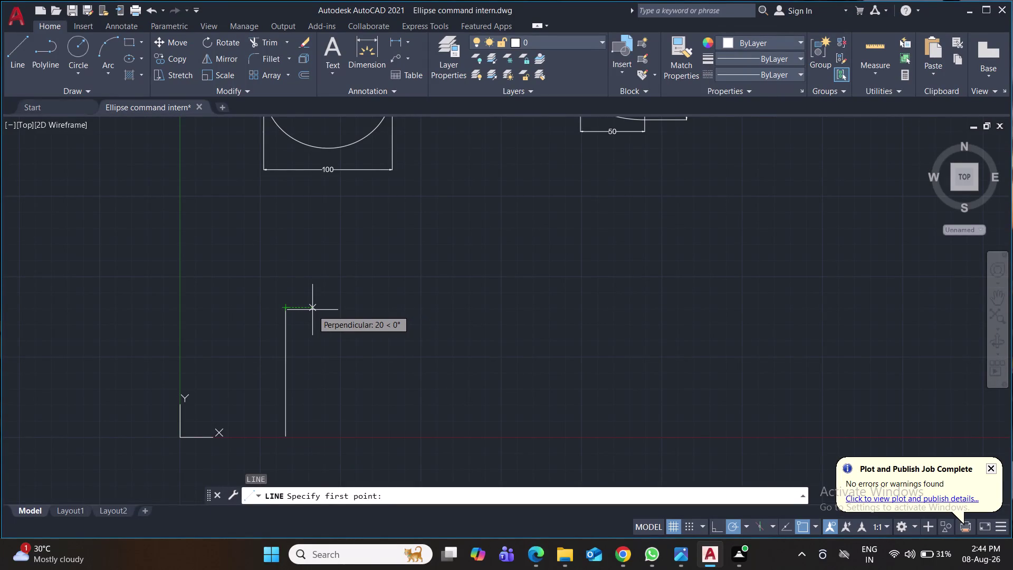
Draw a second 100-unit vertical line 50 units right of the first, then save.
text(50)
key(Return)
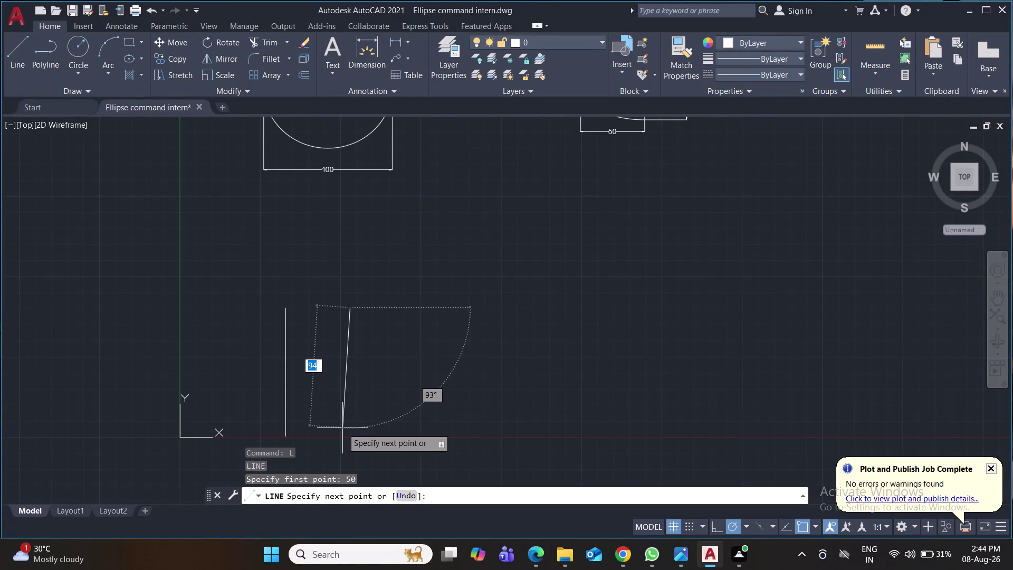
text(100)
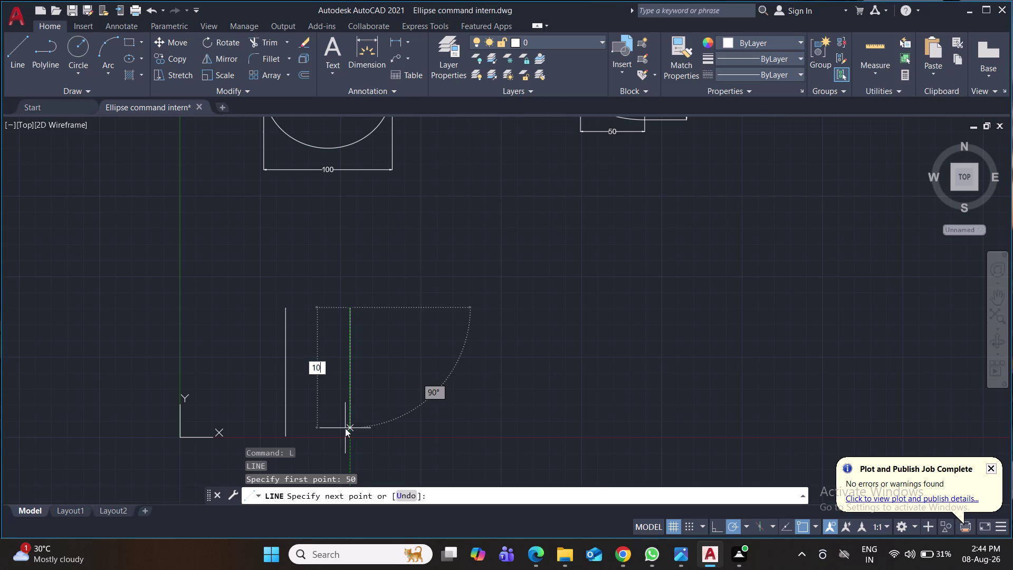
key(Return)
middle_drag(372, 424, 375, 309)
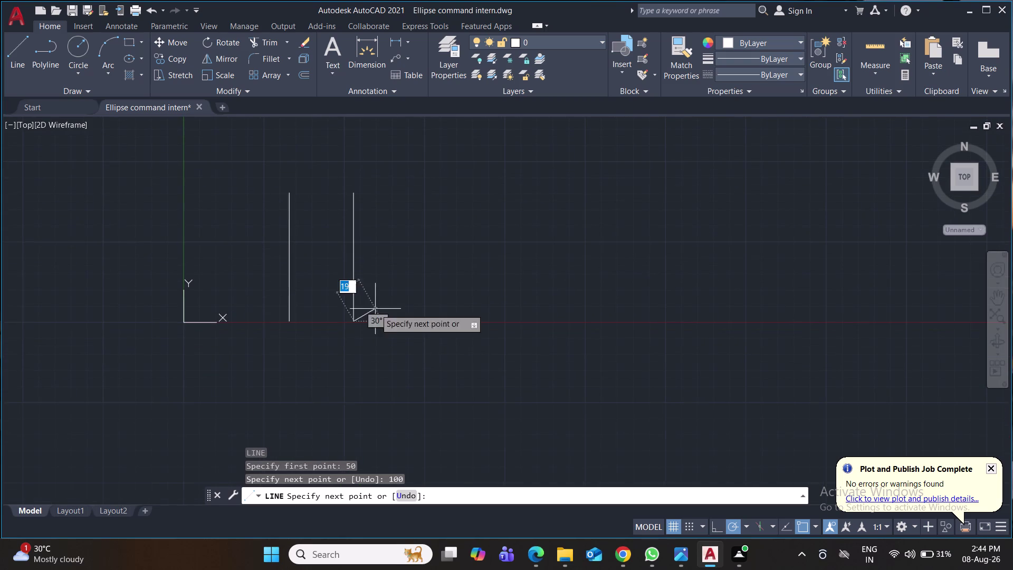
key(Return)
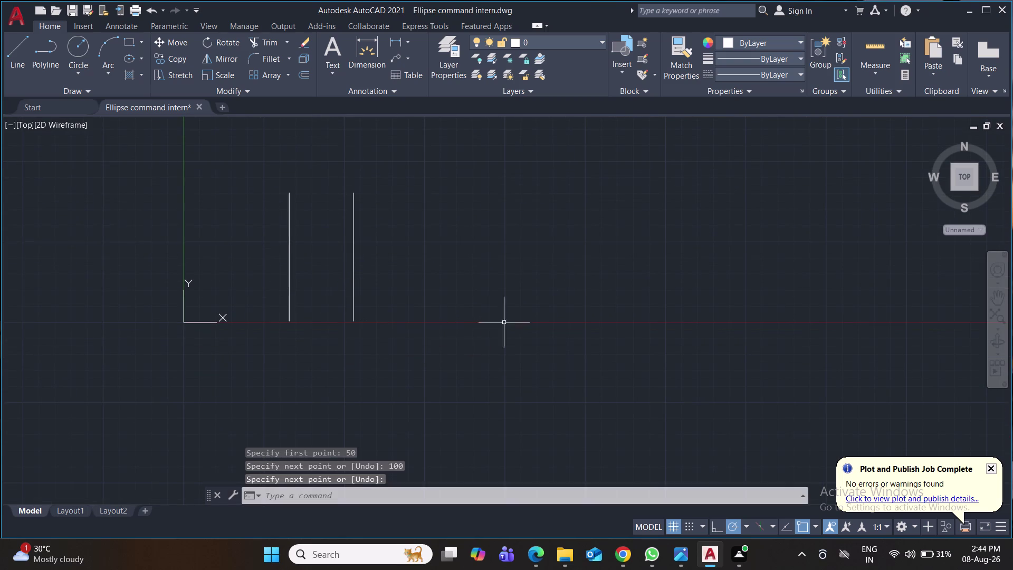
key(ctrl+s)
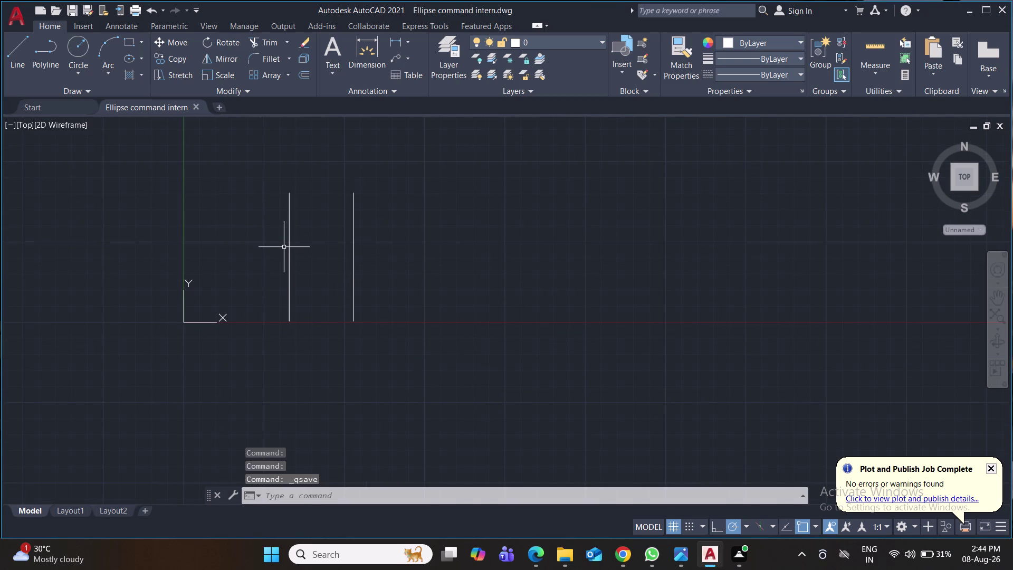
key(e)
key(l)
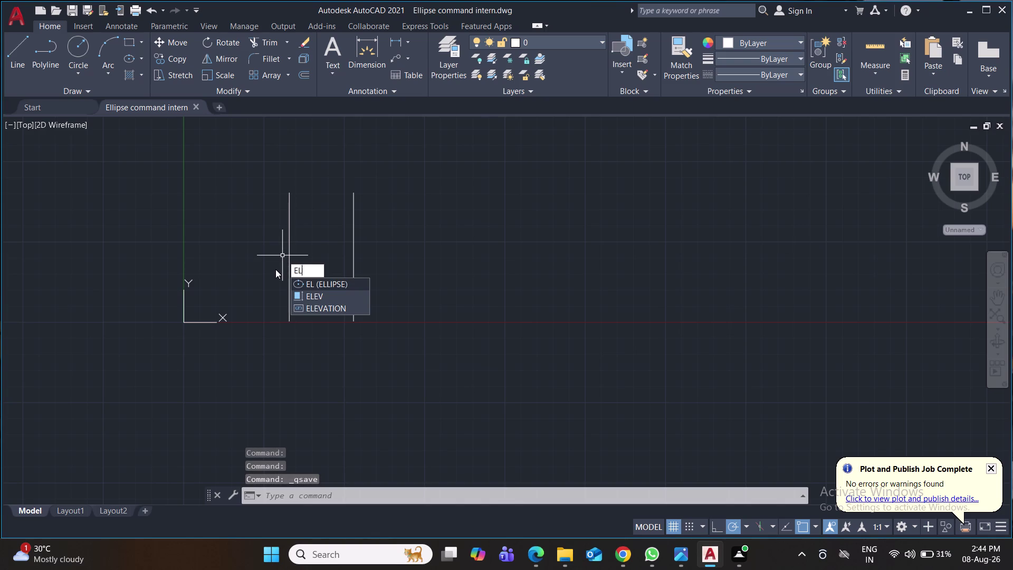
key(Return)
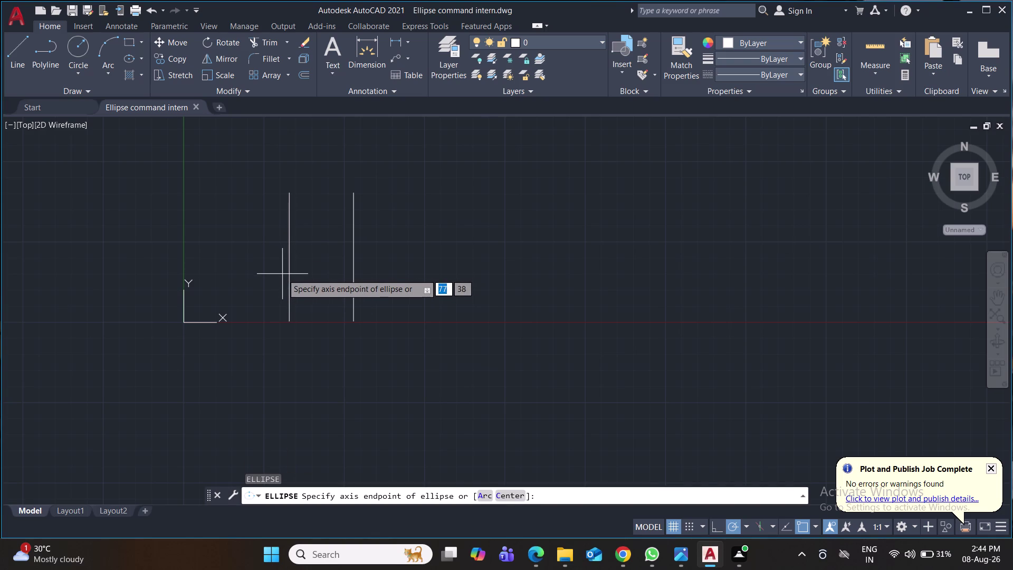
click(479, 496)
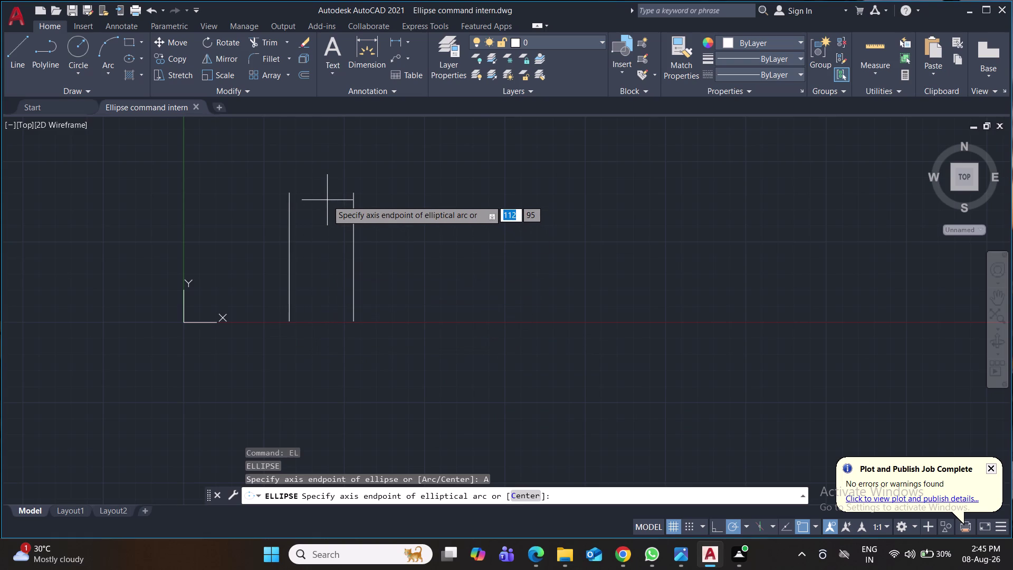
click(351, 321)
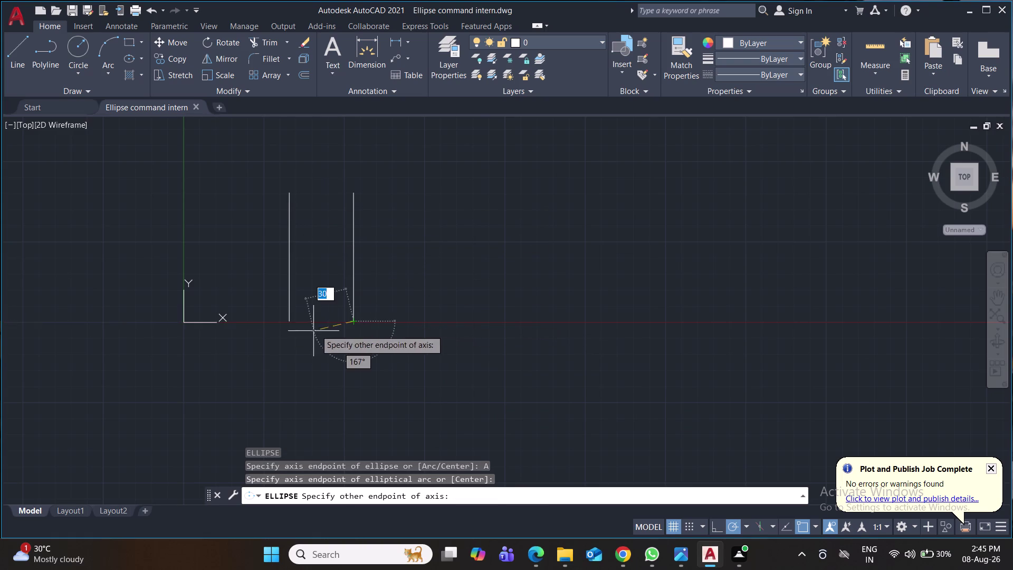
click(290, 320)
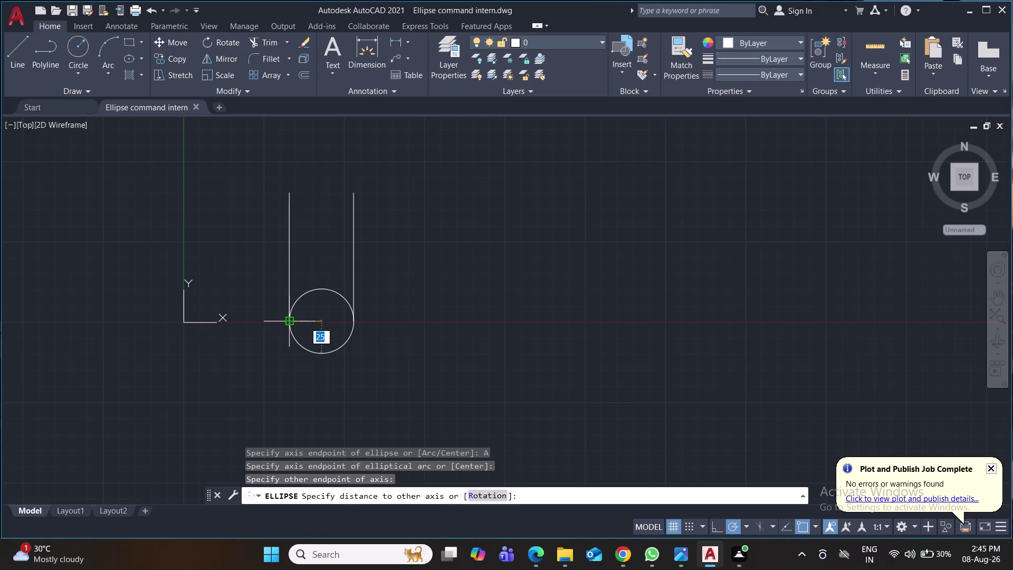
text(10)
key(Return)
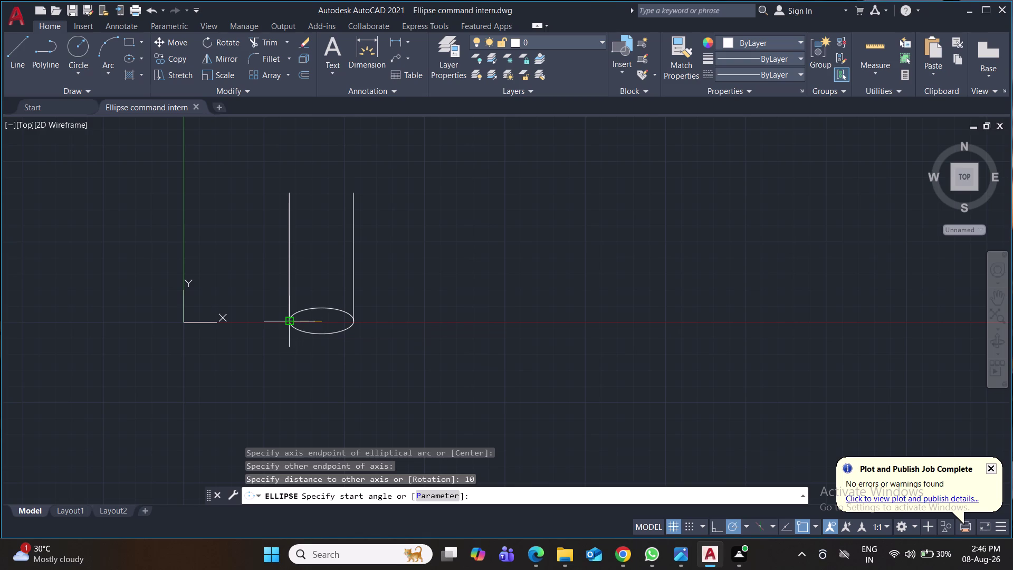
key(0)
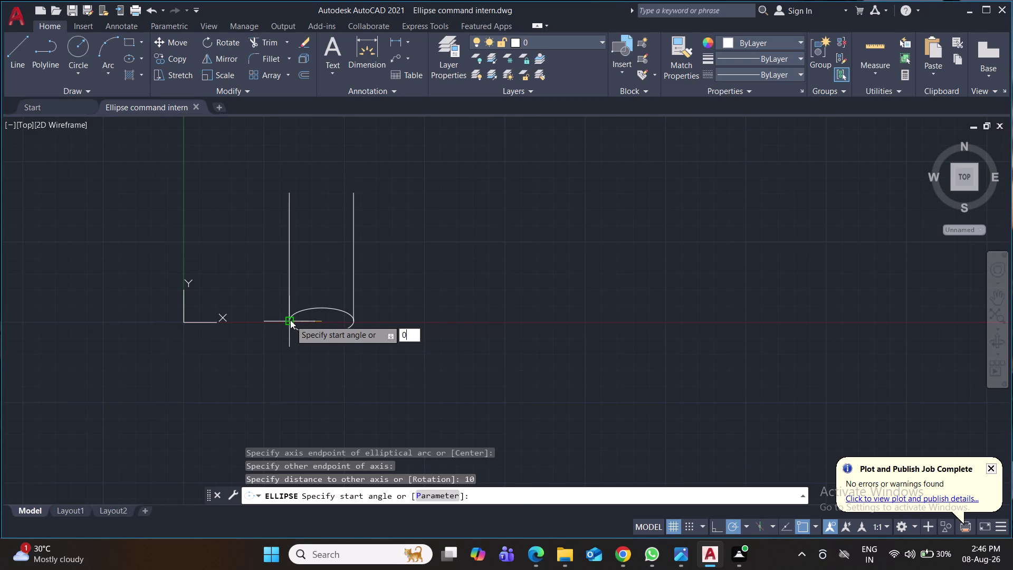
key(Return)
text(180)
key(Return)
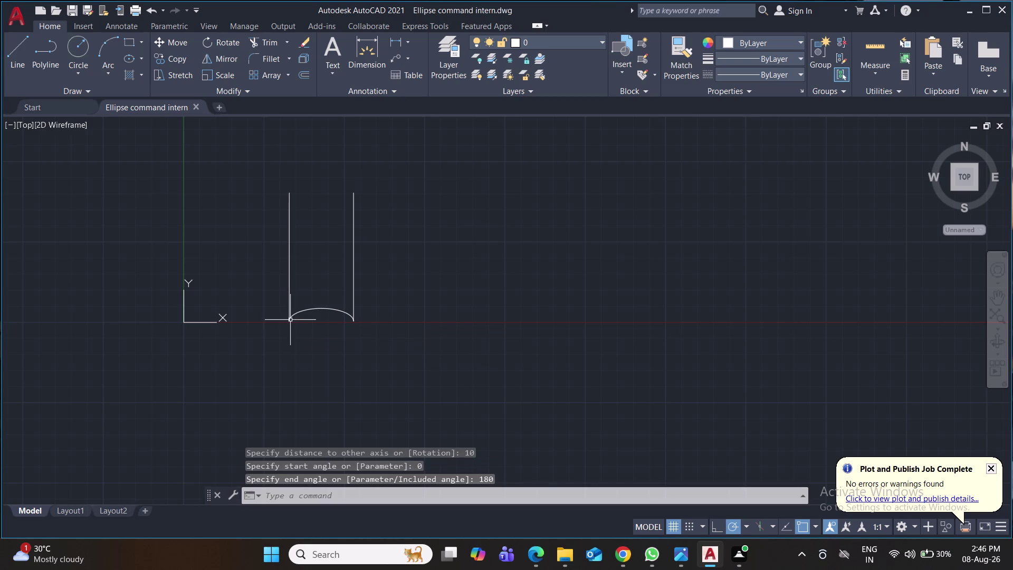
click(305, 310)
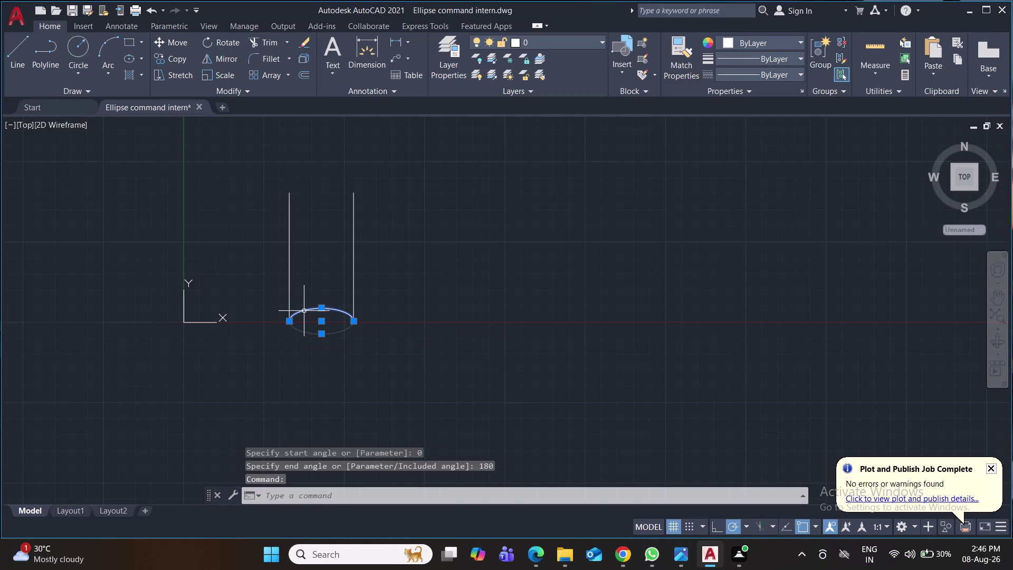
key(Delete)
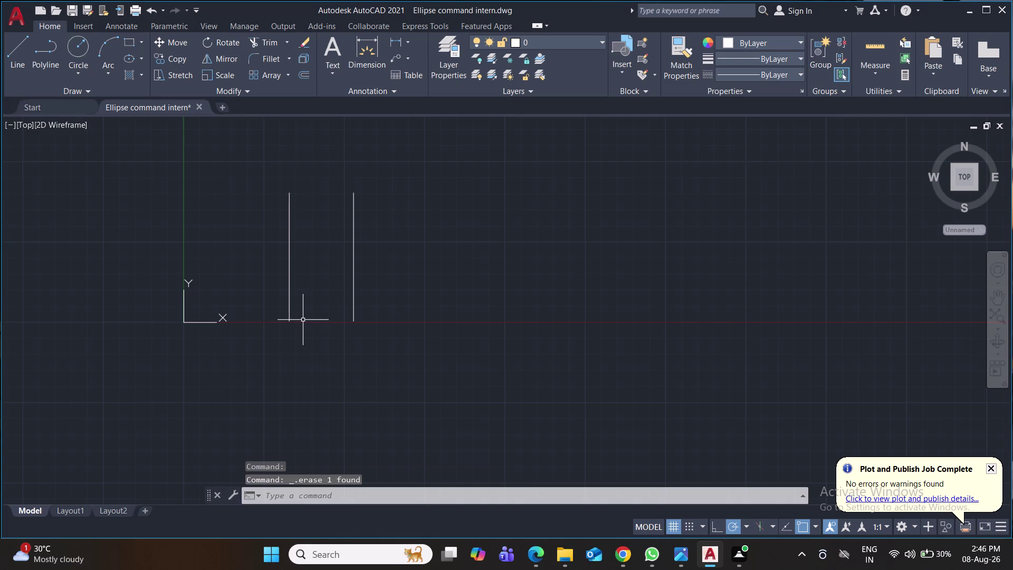
Draw an ellipse across the lines' top endpoints with half-height 10 and save.
text(el)
key(Return)
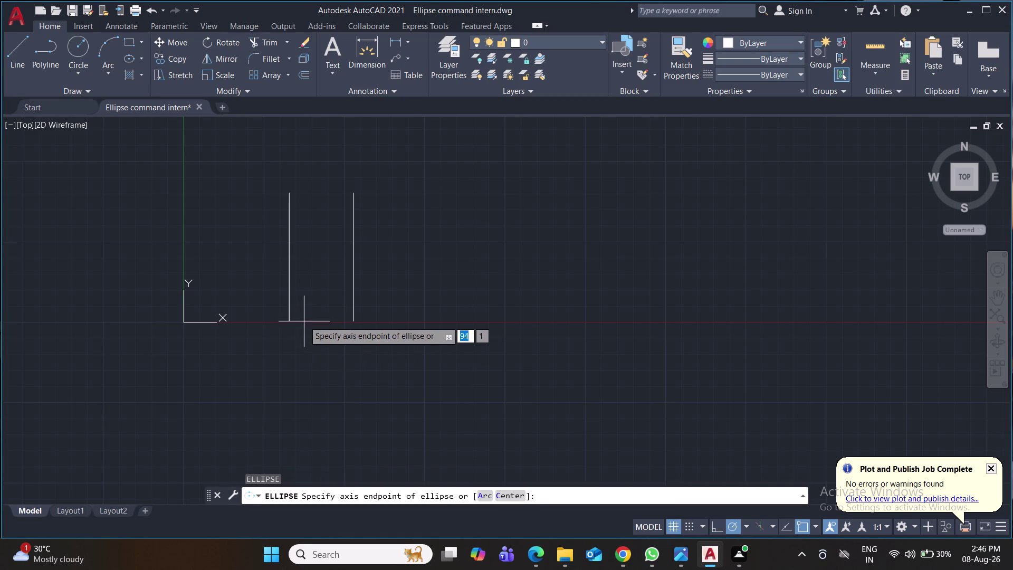
click(292, 194)
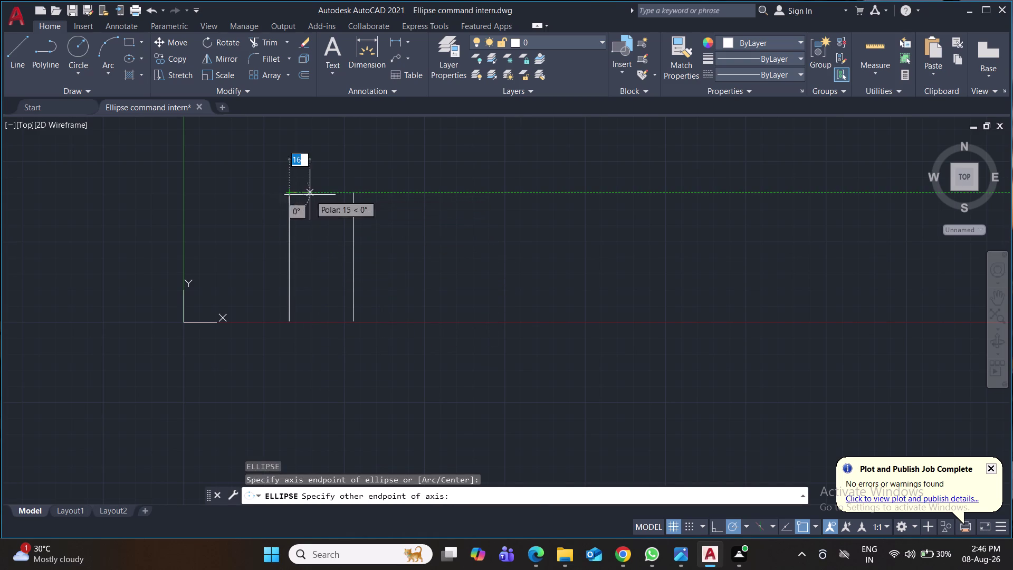
click(351, 195)
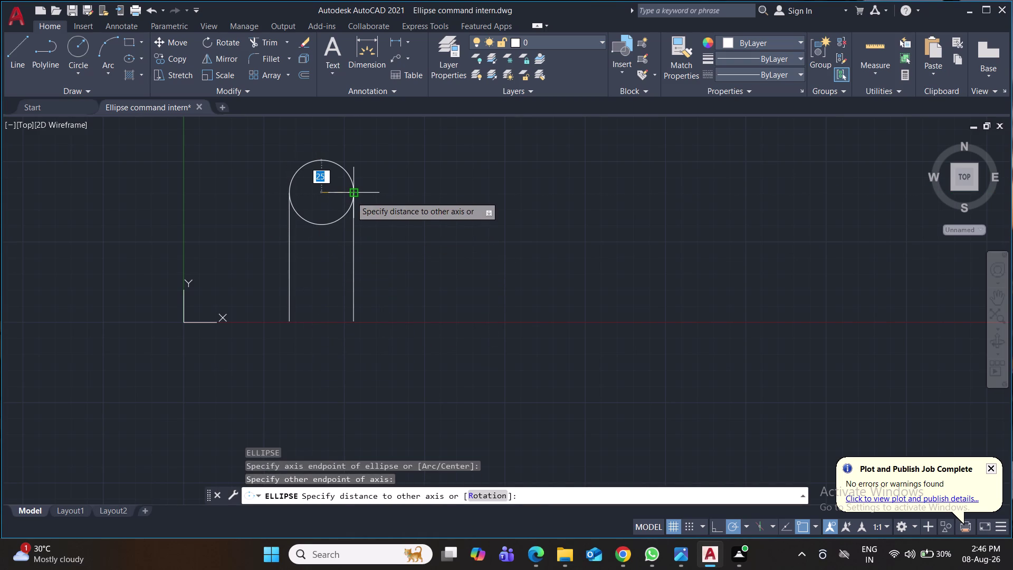
text(10)
key(Return)
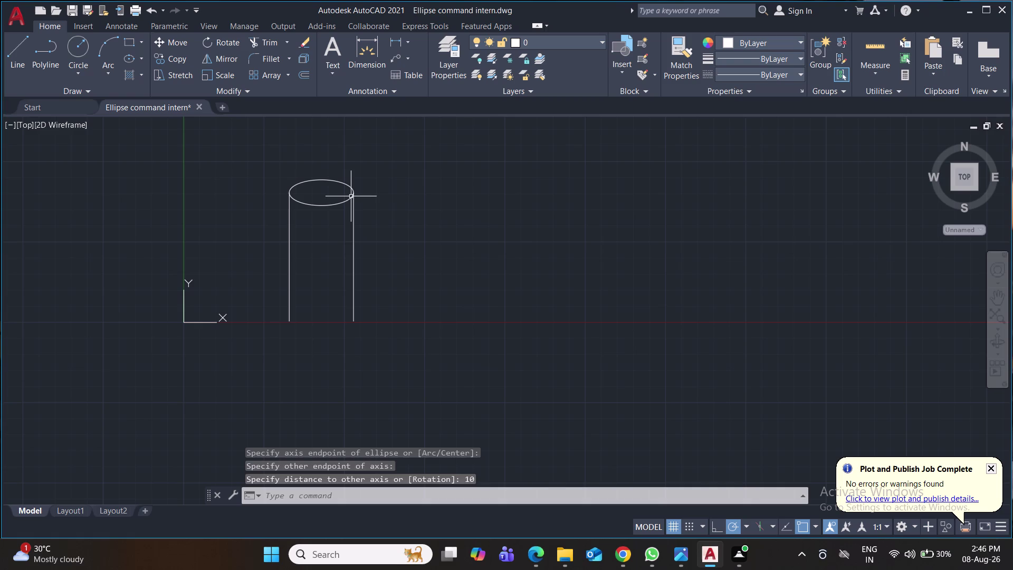
key(ctrl+s)
Draw a half-height 10 ellipse across the bottom endpoints, then delete it.
key(e)
key(l)
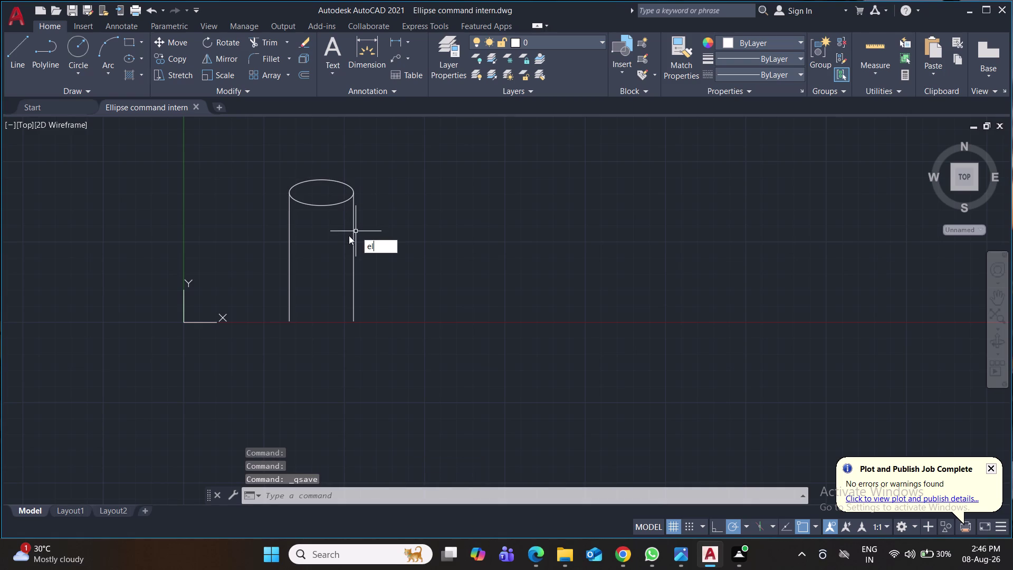
key(Return)
click(291, 323)
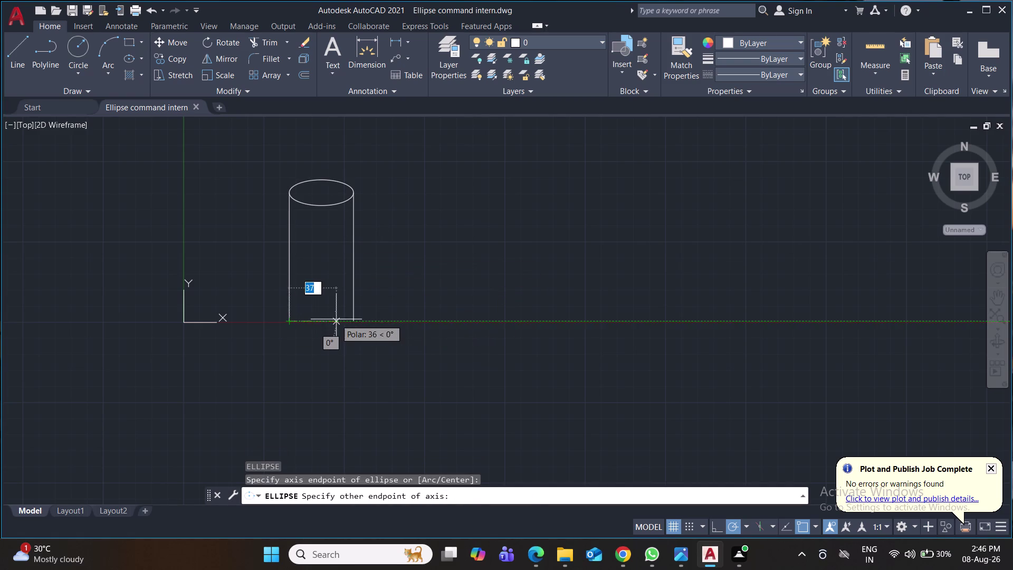
click(353, 321)
text(1)
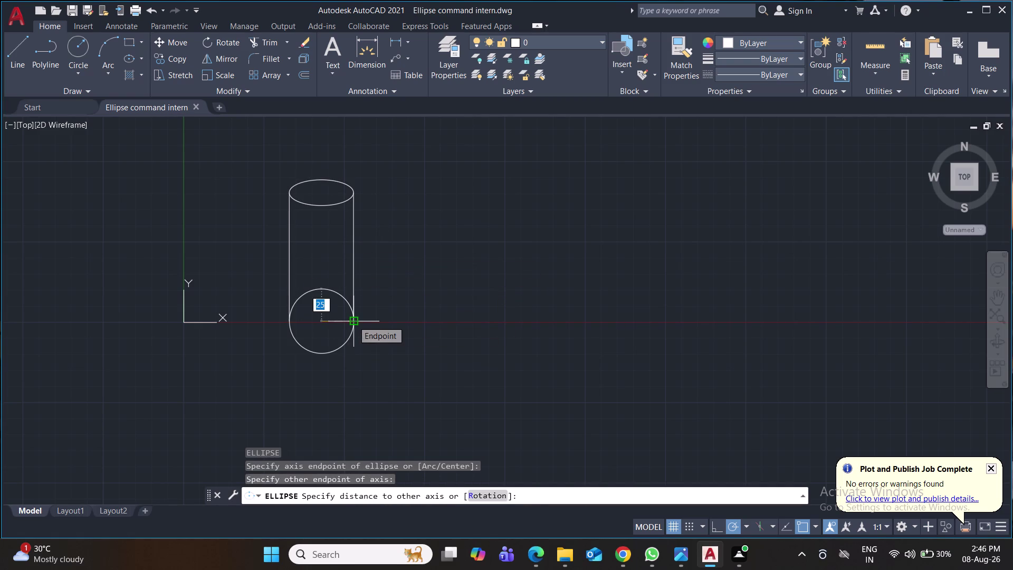
text(0)
key(Return)
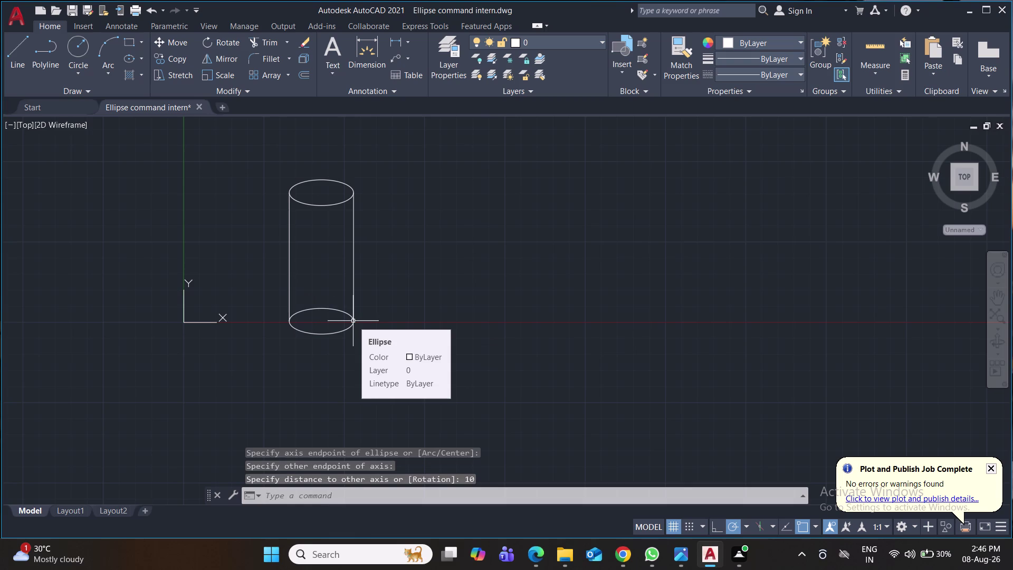
click(315, 310)
key(Delete)
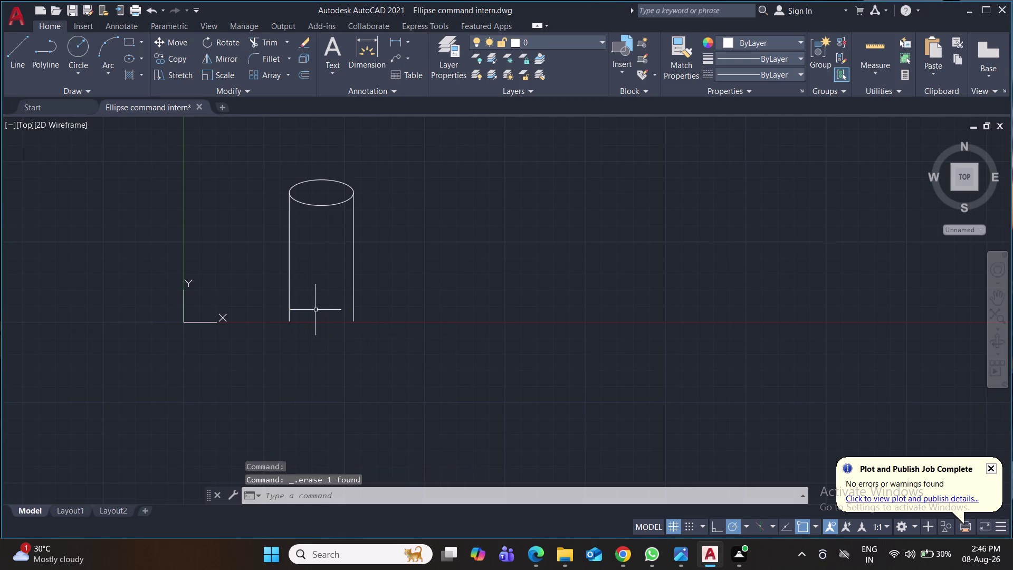
text(el)
key(Return)
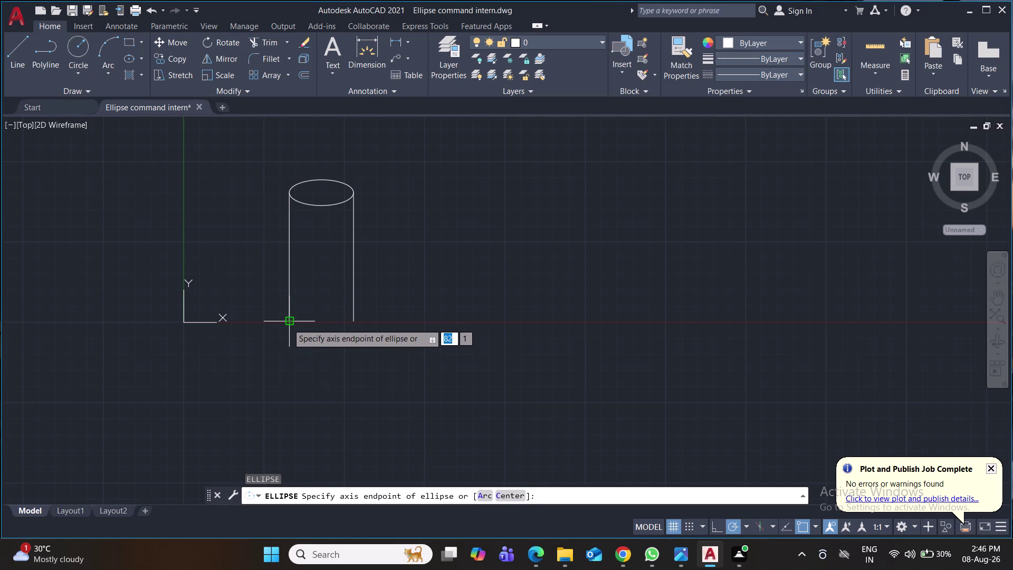
Draw a bottom elliptical arc with distance 10 from 0° to 180°, and save.
click(483, 494)
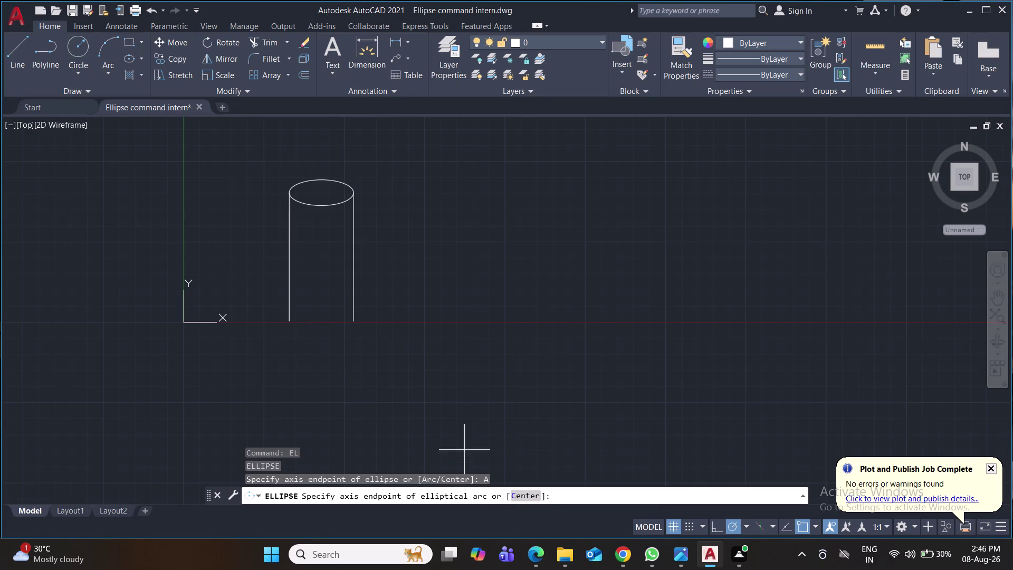
click(289, 323)
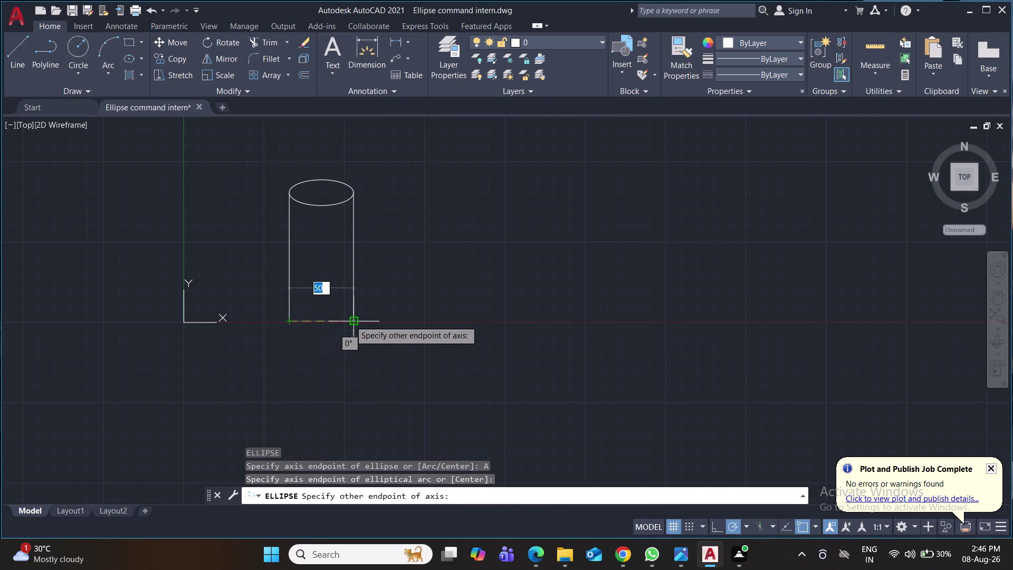
click(350, 320)
text(10)
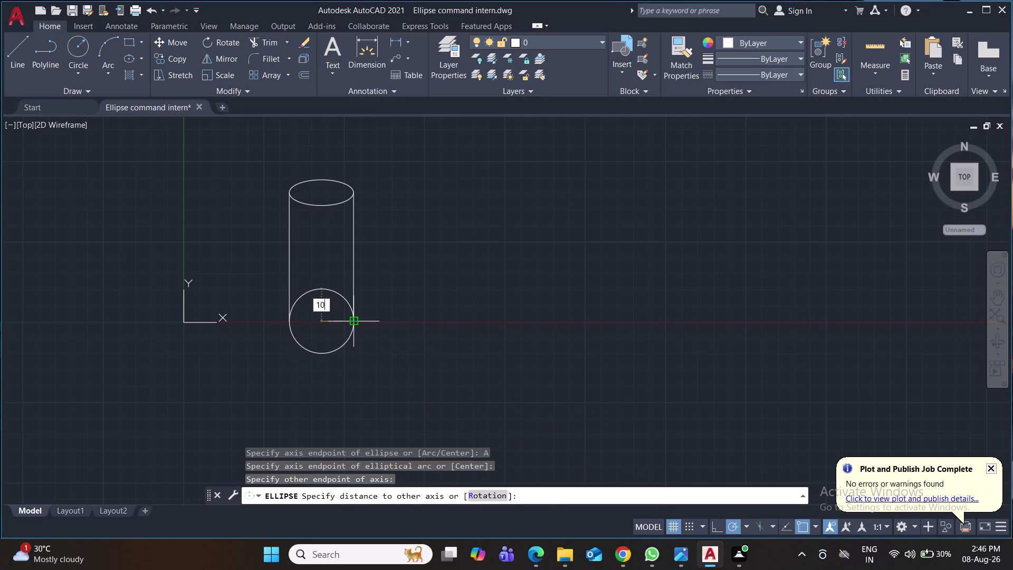
key(Return)
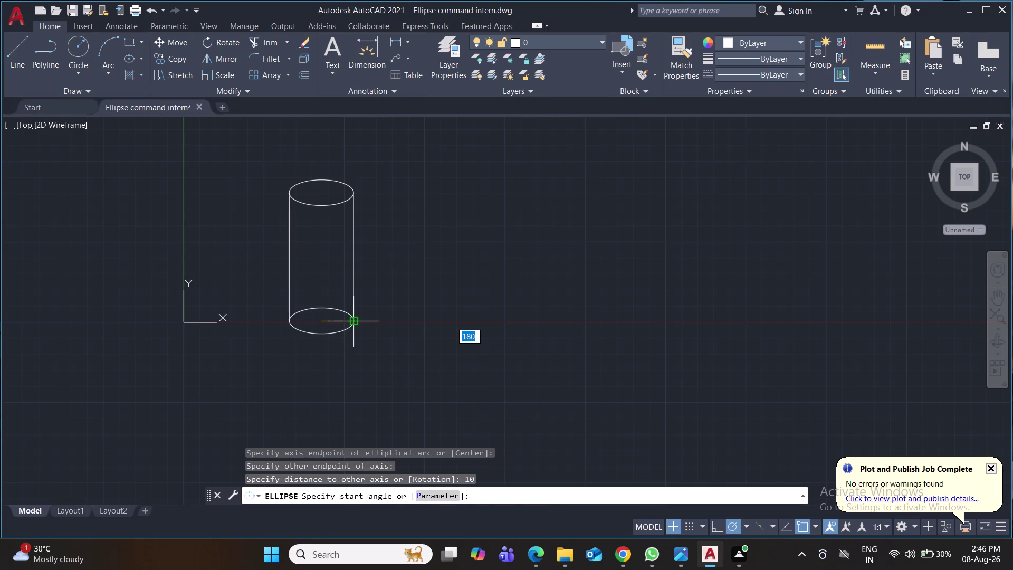
key(0)
key(Return)
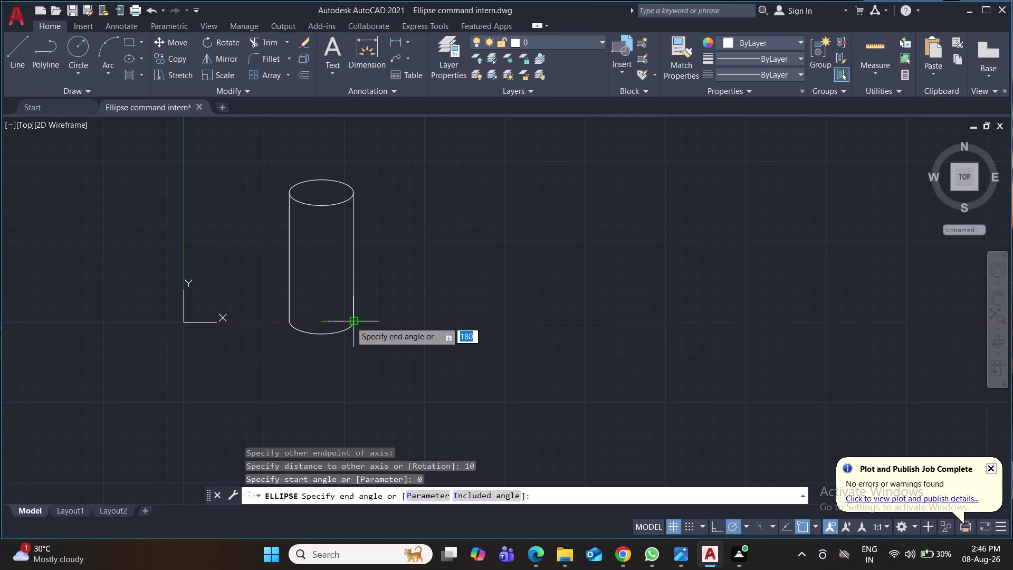
text(180)
key(Return)
key(ctrl+s)
key(ctrl+s)
key(ctrl+s)
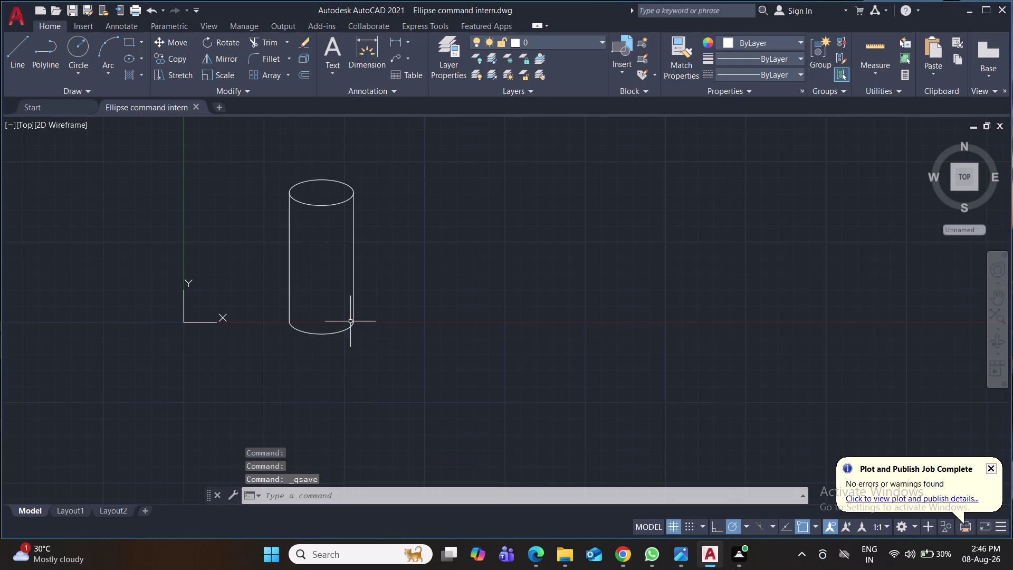
click(397, 44)
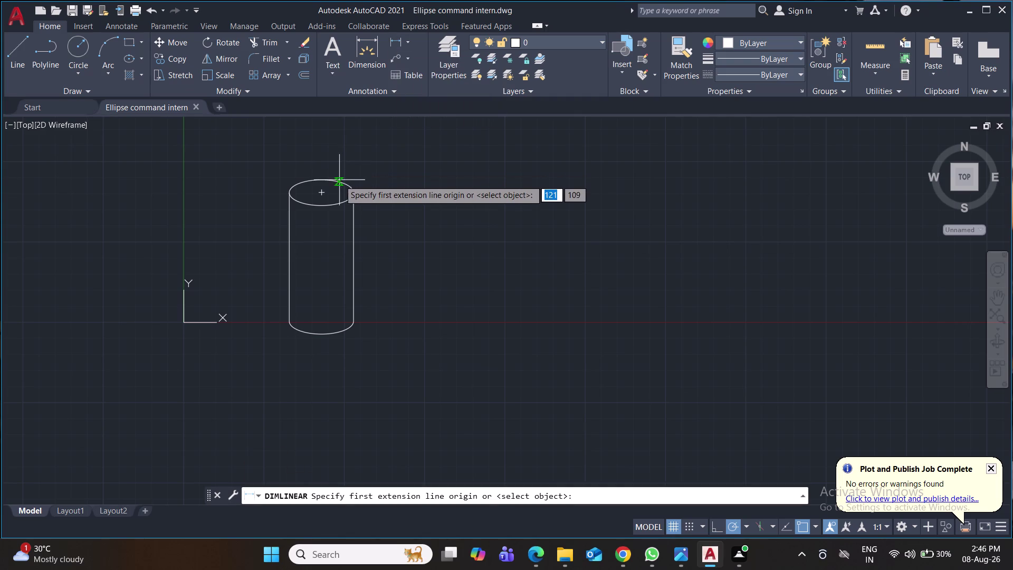
Add the 10 half-axis and 50 width linear dimensions on the top ellipse.
click(317, 197)
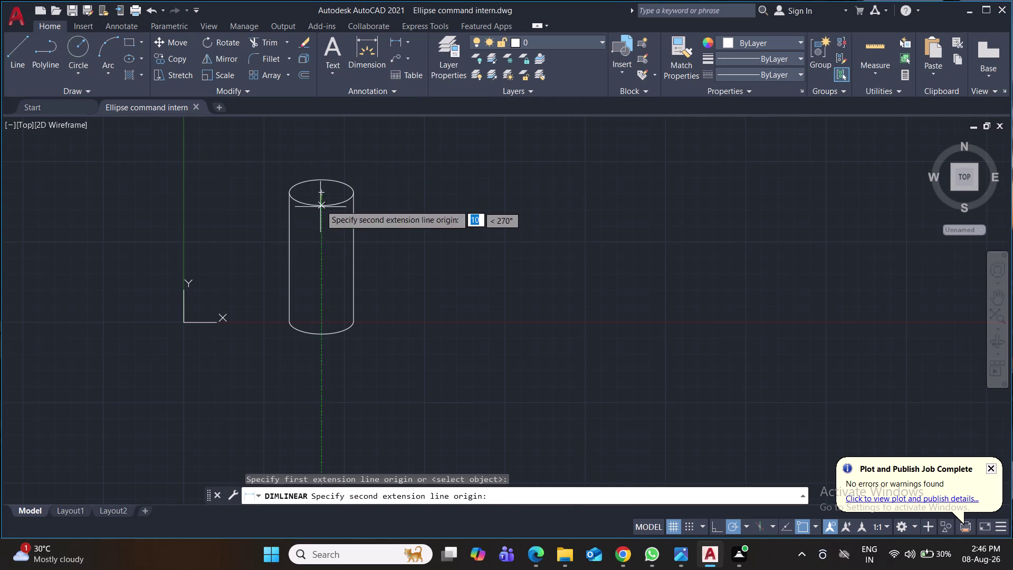
click(320, 204)
click(374, 199)
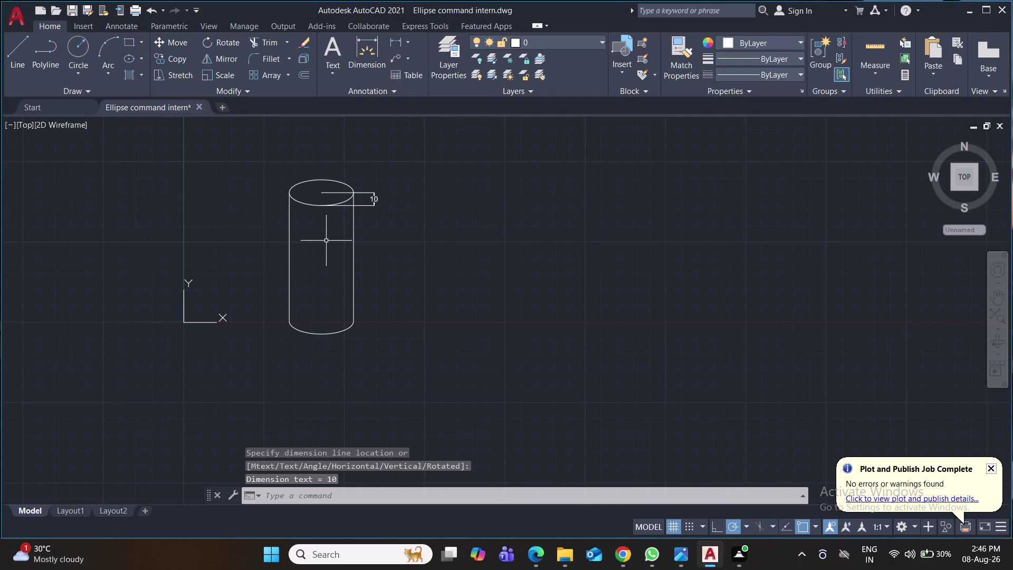
key(space)
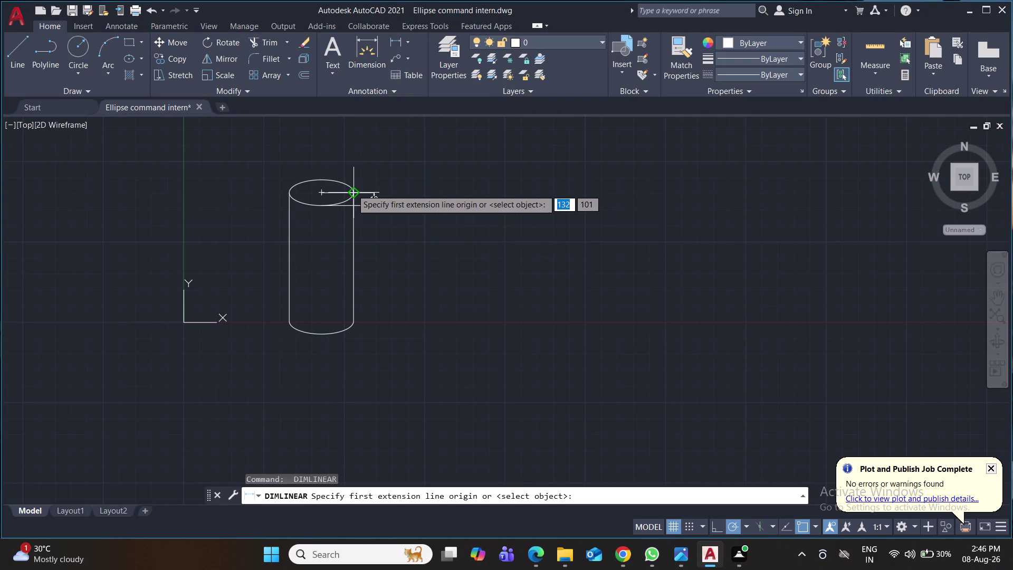
click(352, 189)
click(291, 192)
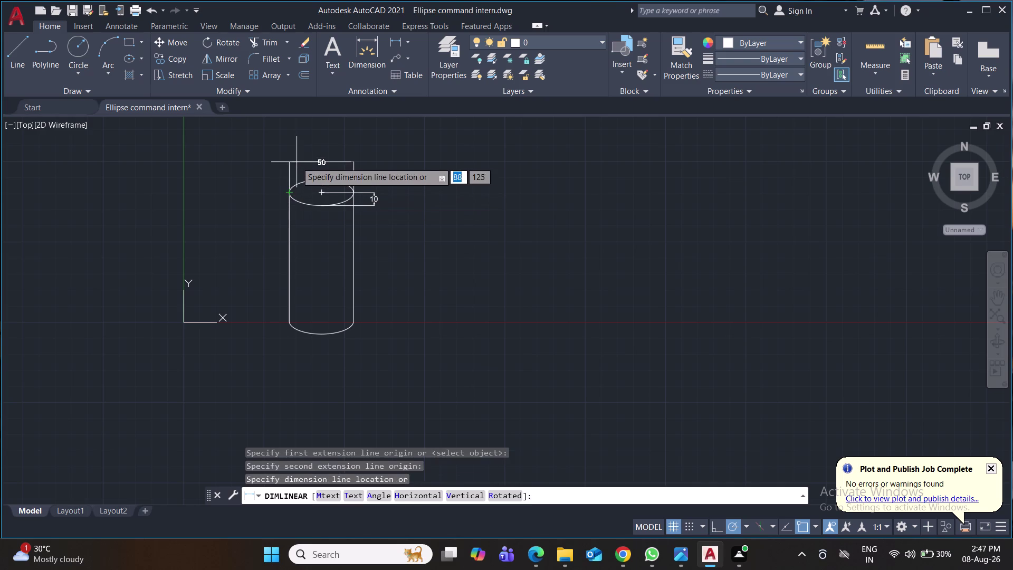
click(295, 158)
Add the 100 height dimension along the cylinder's left side and save.
key(space)
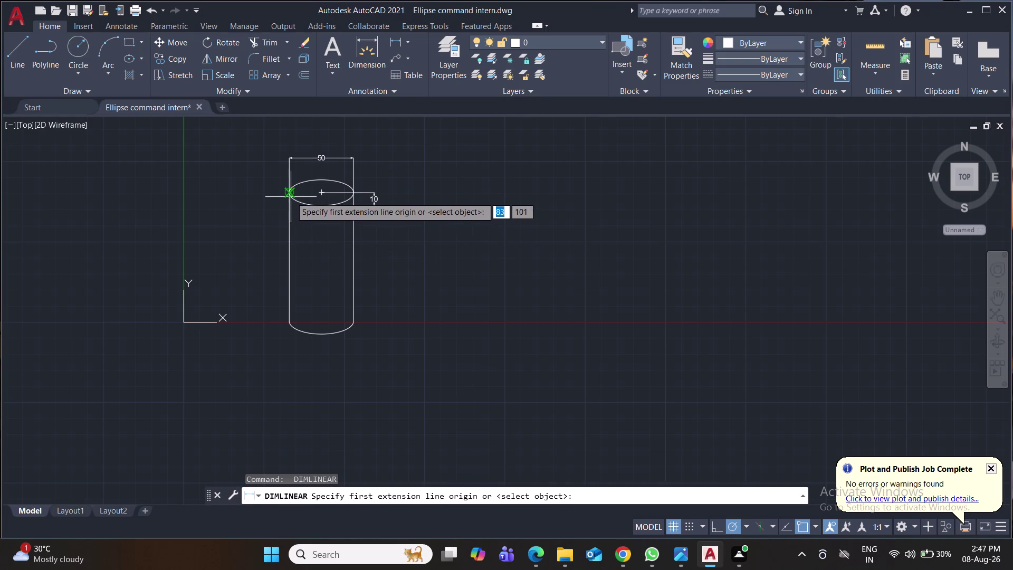
click(289, 194)
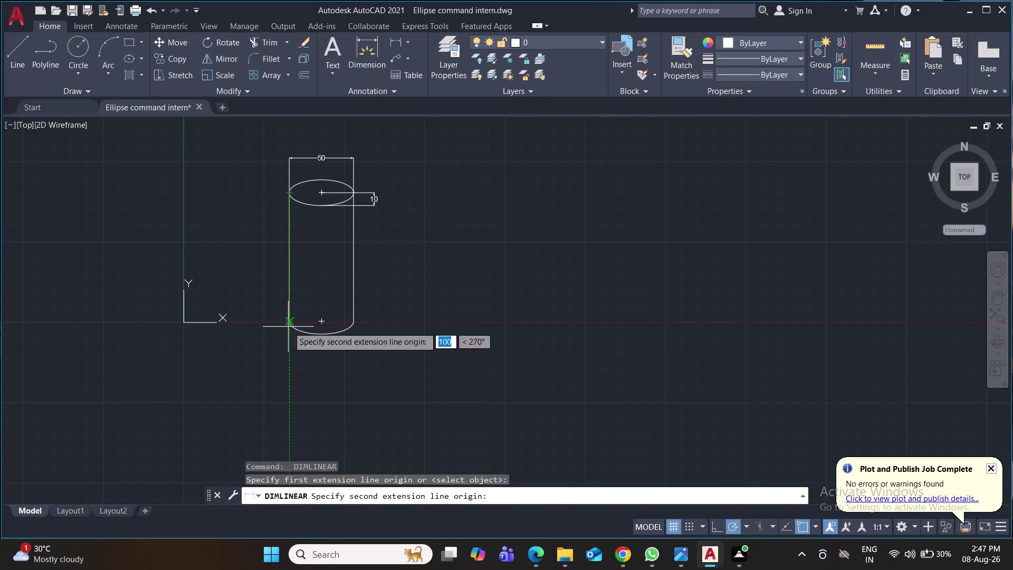
click(289, 320)
click(264, 315)
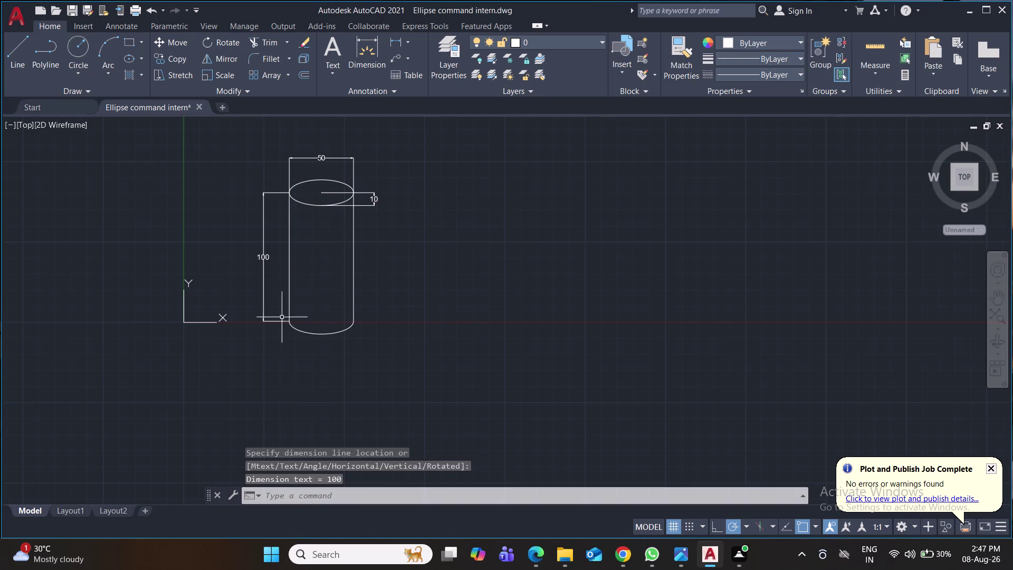
key(ctrl+s)
middle_drag(456, 280, 453, 375)
middle_drag(452, 373, 371, 302)
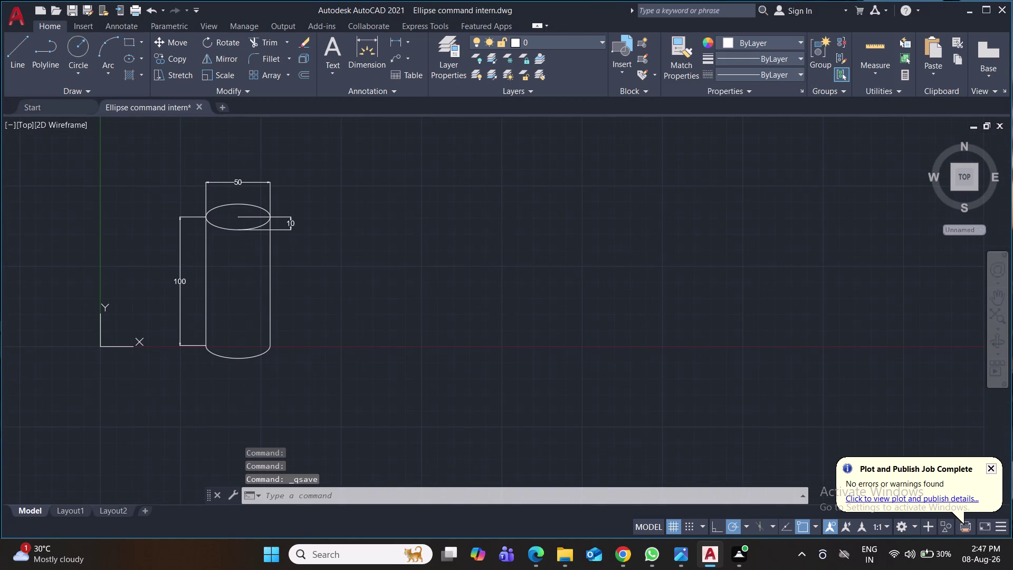
middle_drag(520, 229, 387, 334)
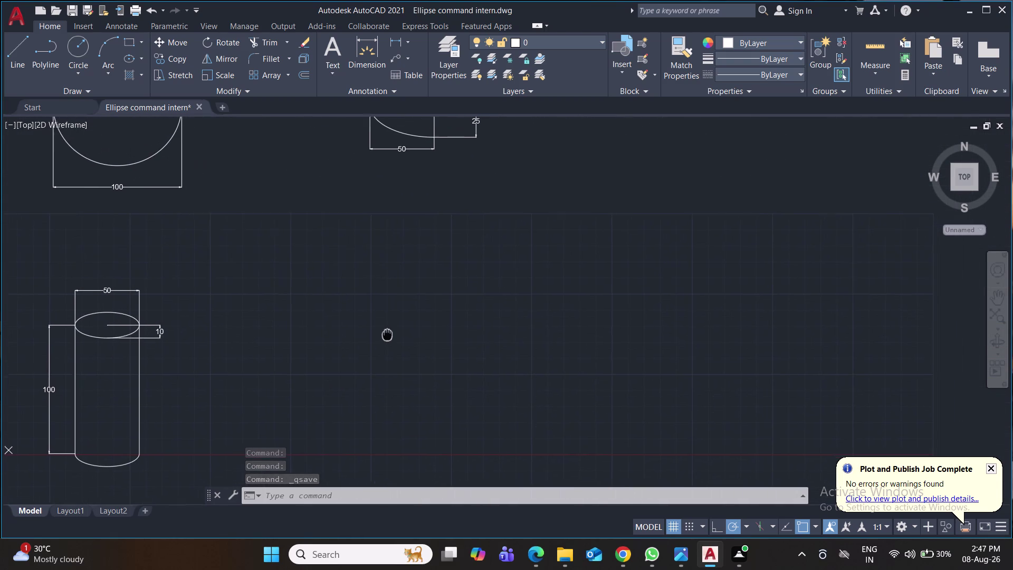
middle_drag(388, 334, 375, 308)
key(l)
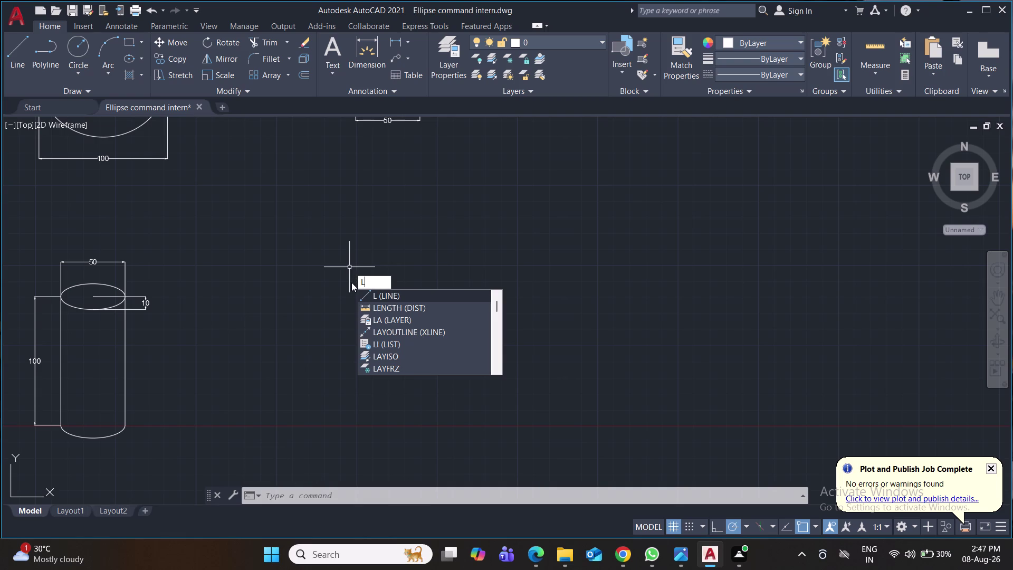
key(BackSpace)
key(Escape)
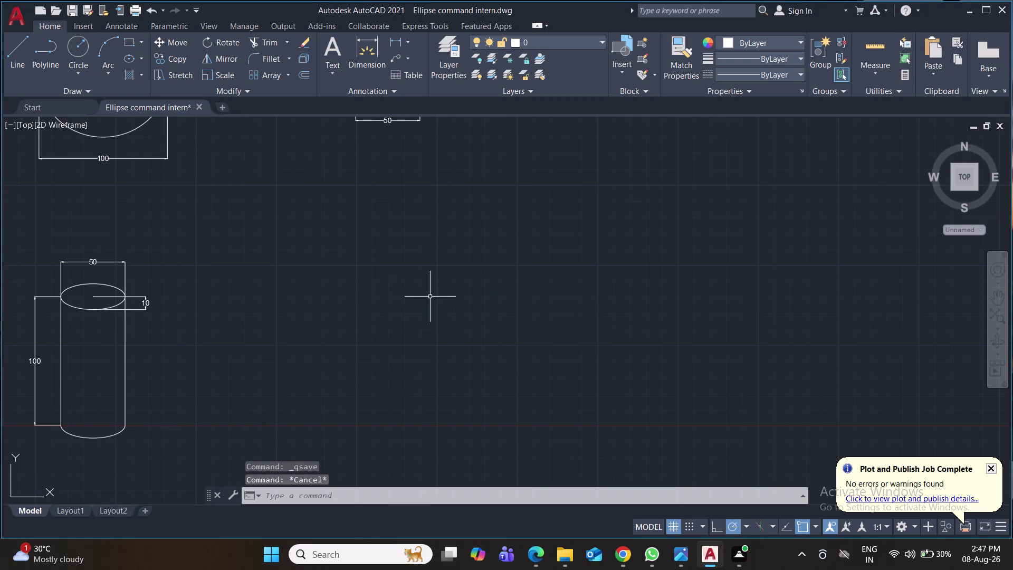
text(el)
key(Return)
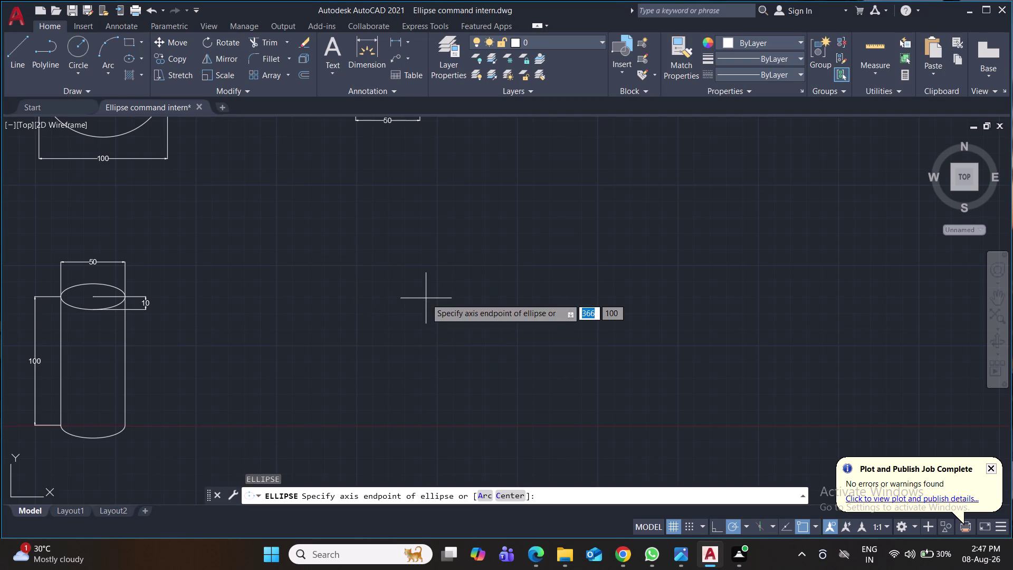
click(438, 352)
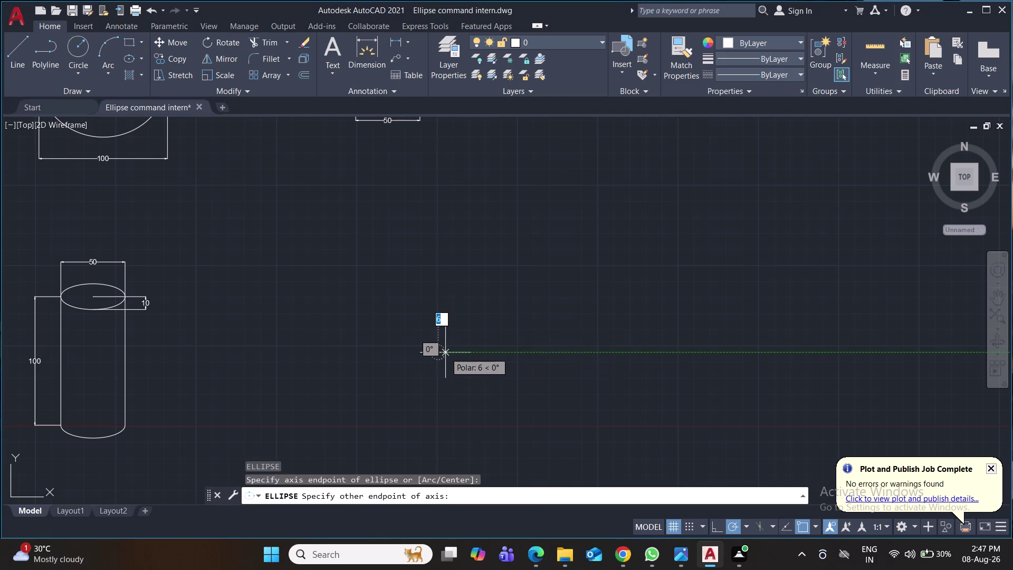
text(20)
key(Return)
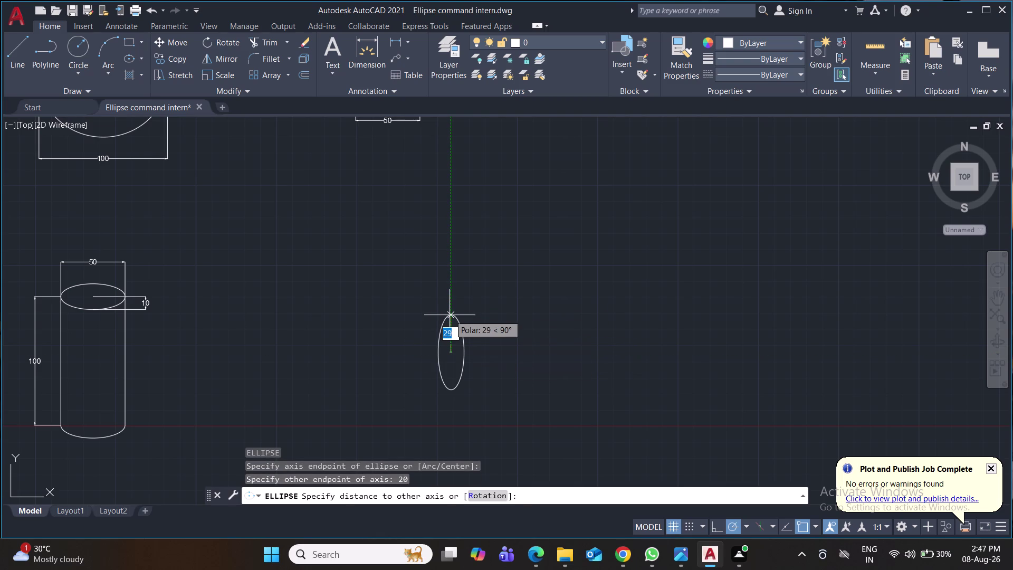
text(20)
key(Return)
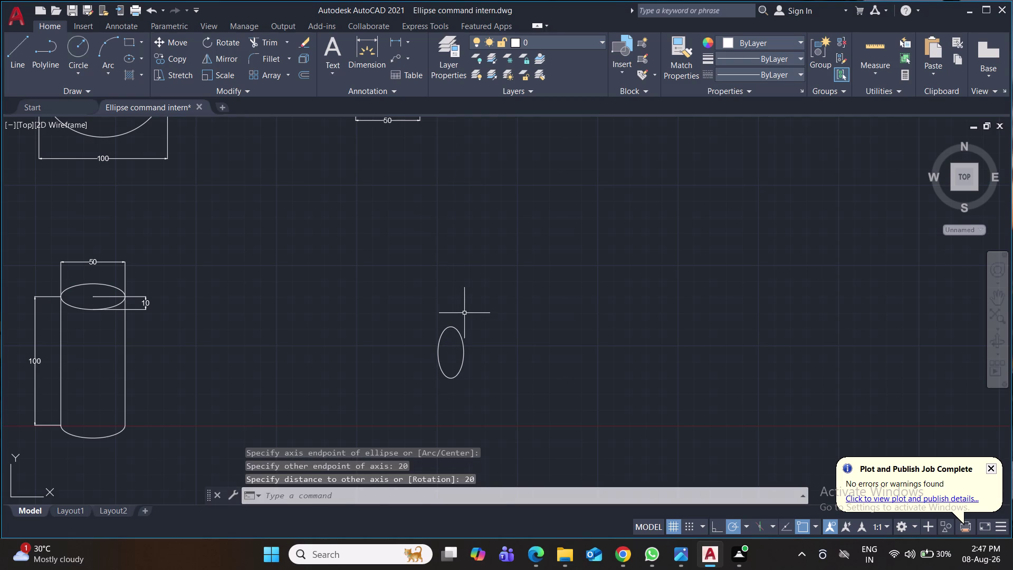
drag(465, 313, 467, 346)
click(422, 370)
key(Delete)
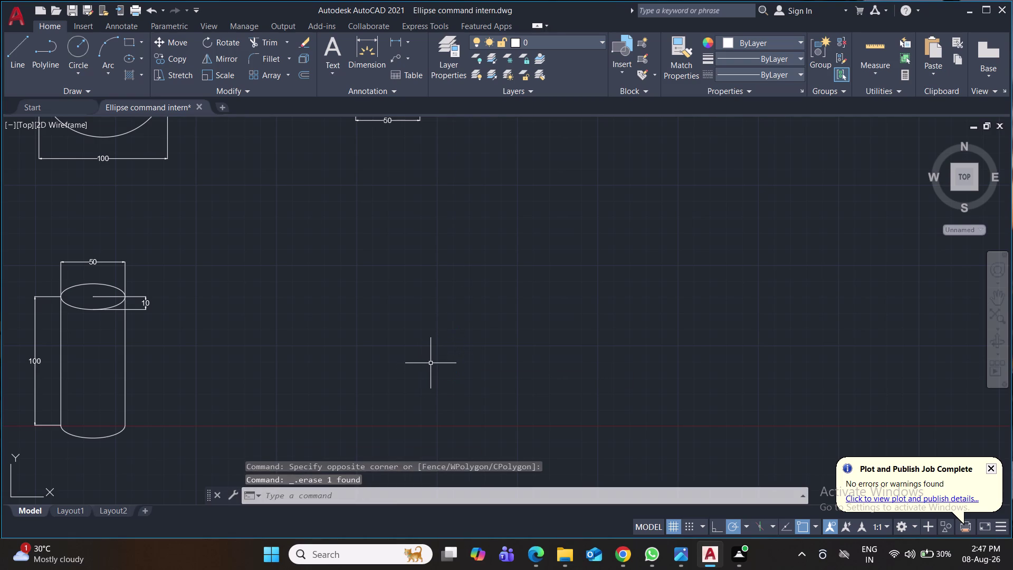
text(el)
key(Return)
drag(430, 360, 435, 360)
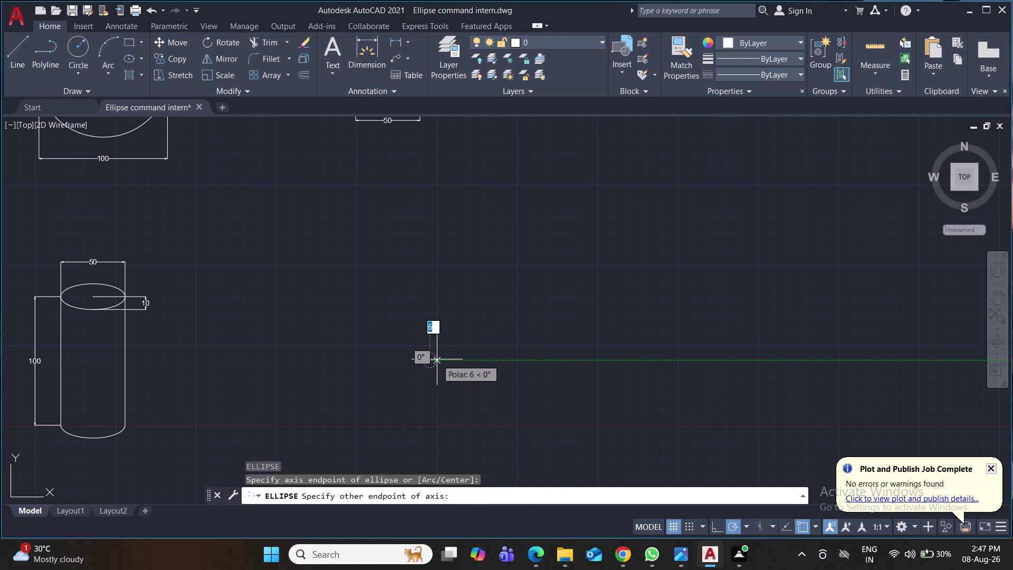
key(2)
key(0)
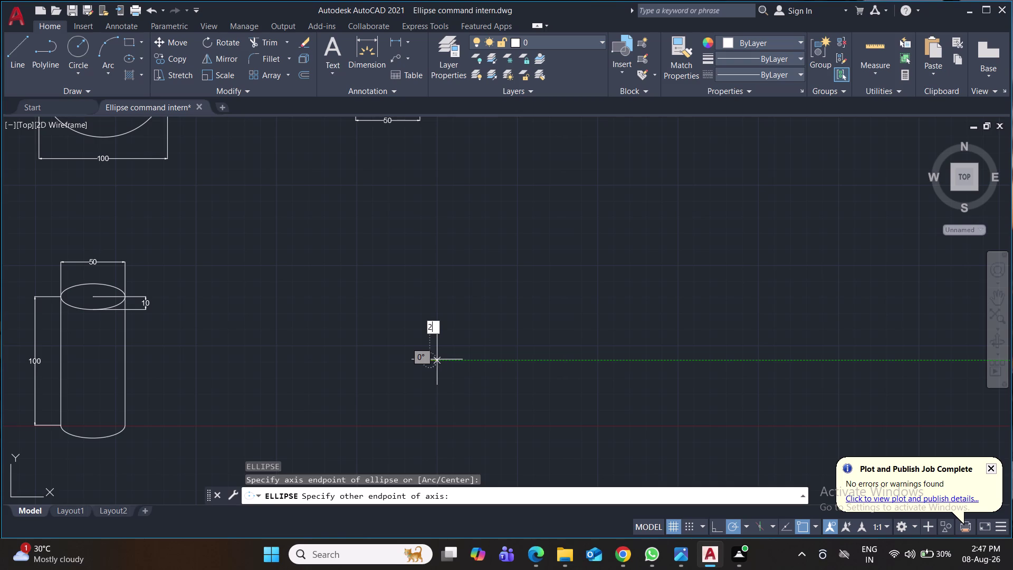
key(Return)
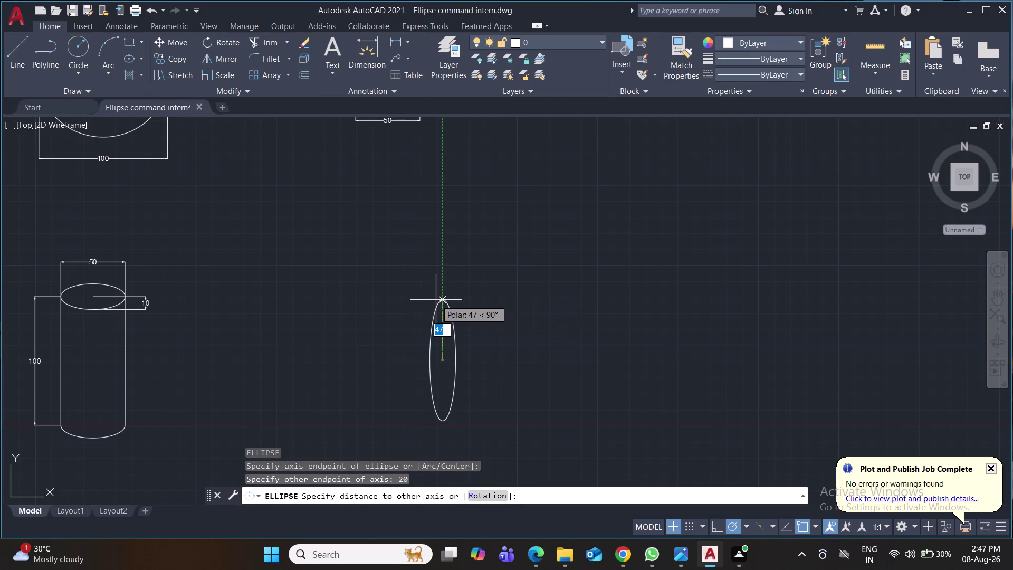
text(30)
key(Return)
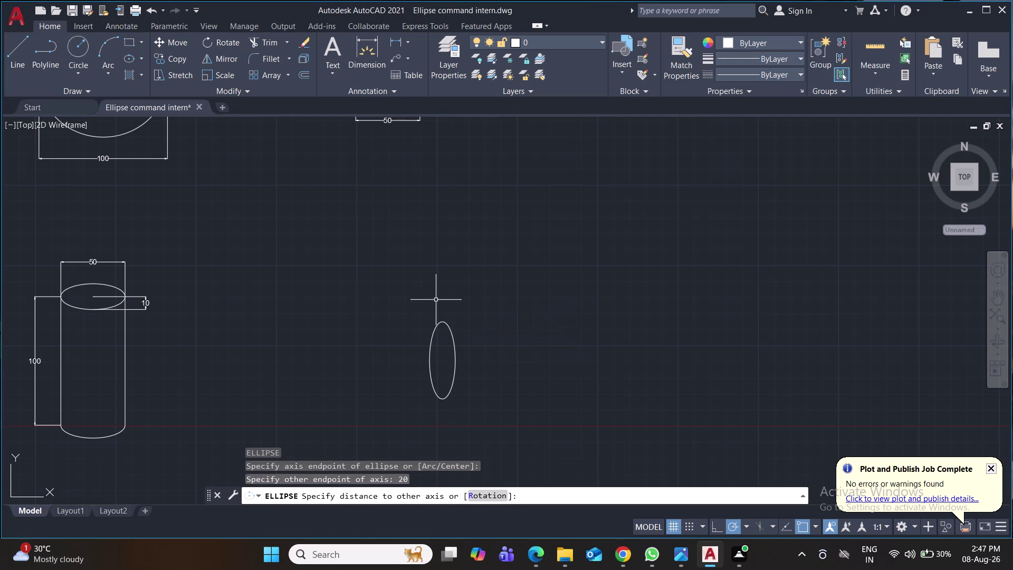
scroll(up, 3)
middle_drag(489, 339, 472, 284)
middle_drag(483, 280, 476, 267)
click(477, 228)
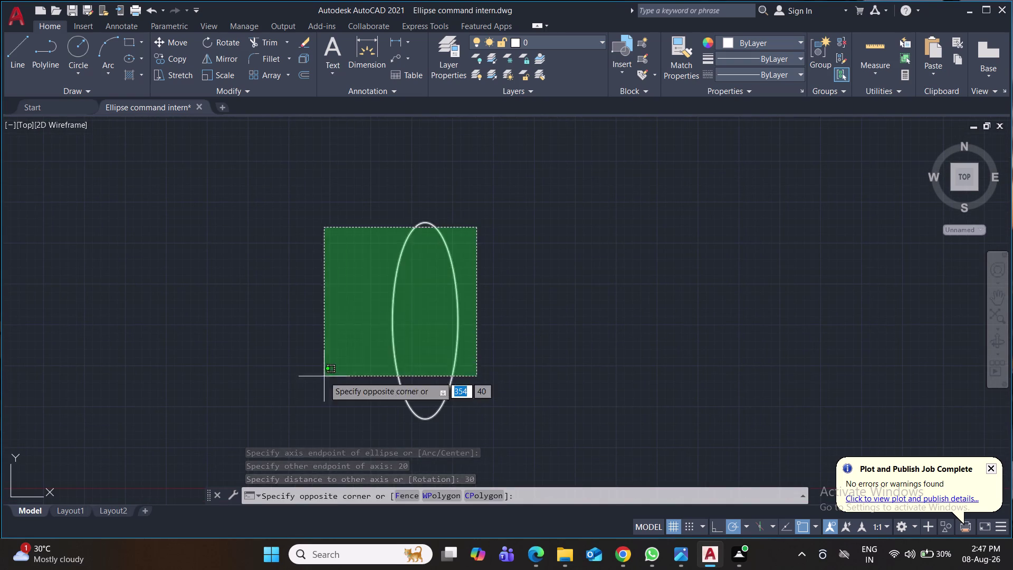
click(308, 382)
key(Delete)
middle_drag(391, 373, 391, 416)
scroll(down, 3)
middle_drag(414, 392, 385, 357)
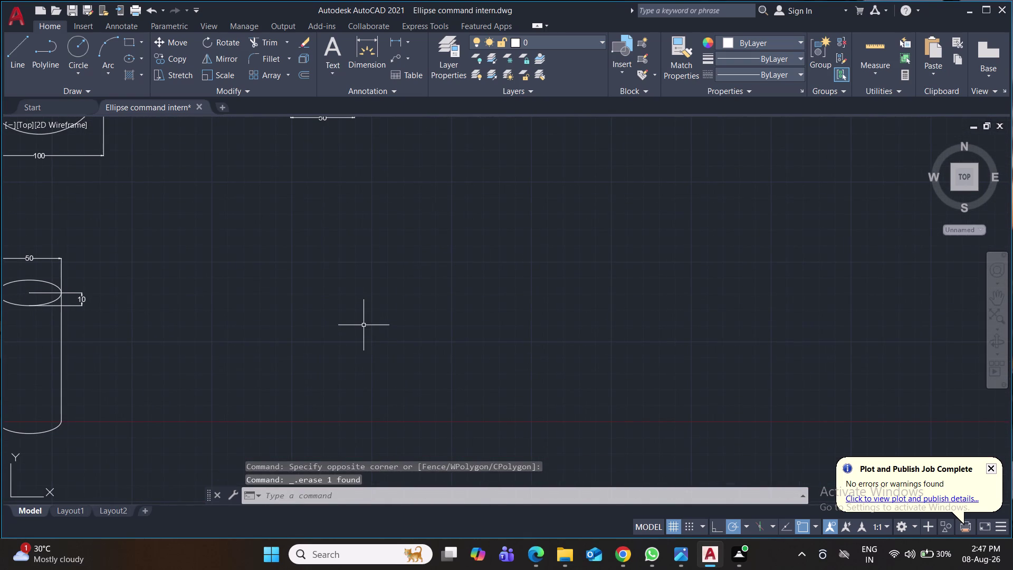
Draw an upright ellipse with a 20 axis length and 30 distance to the other axis.
text(el)
key(Return)
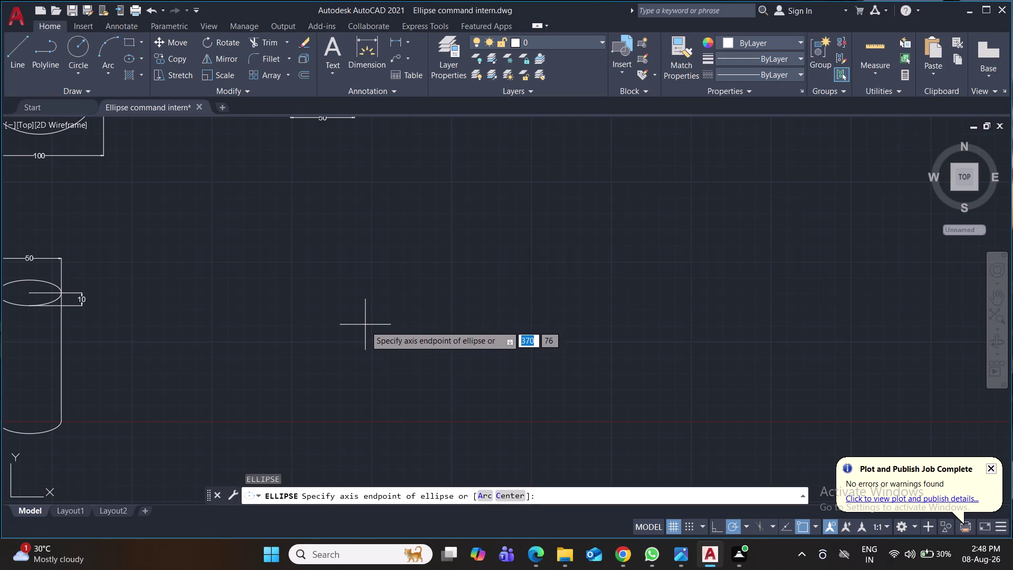
click(359, 356)
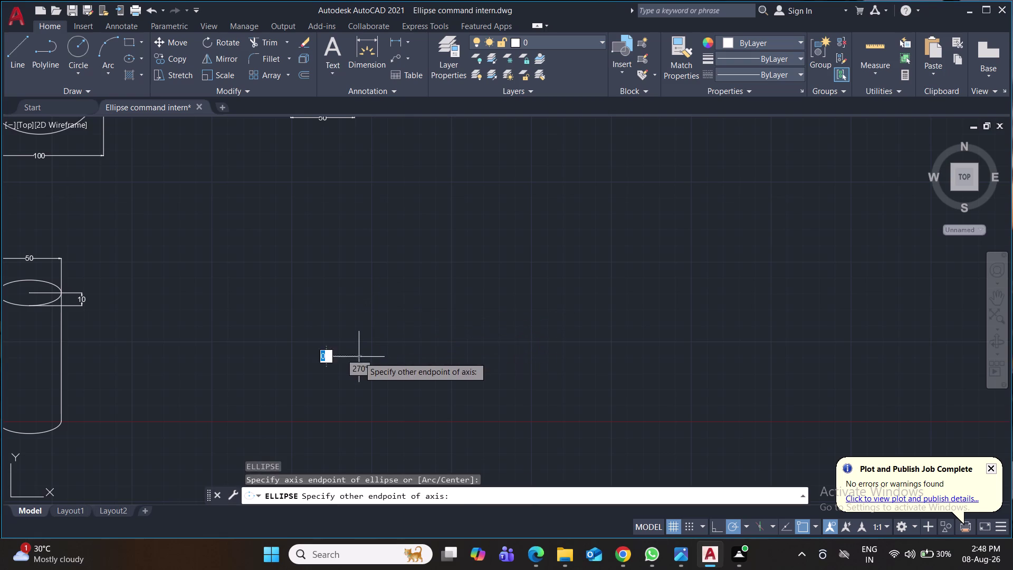
text(20)
key(Return)
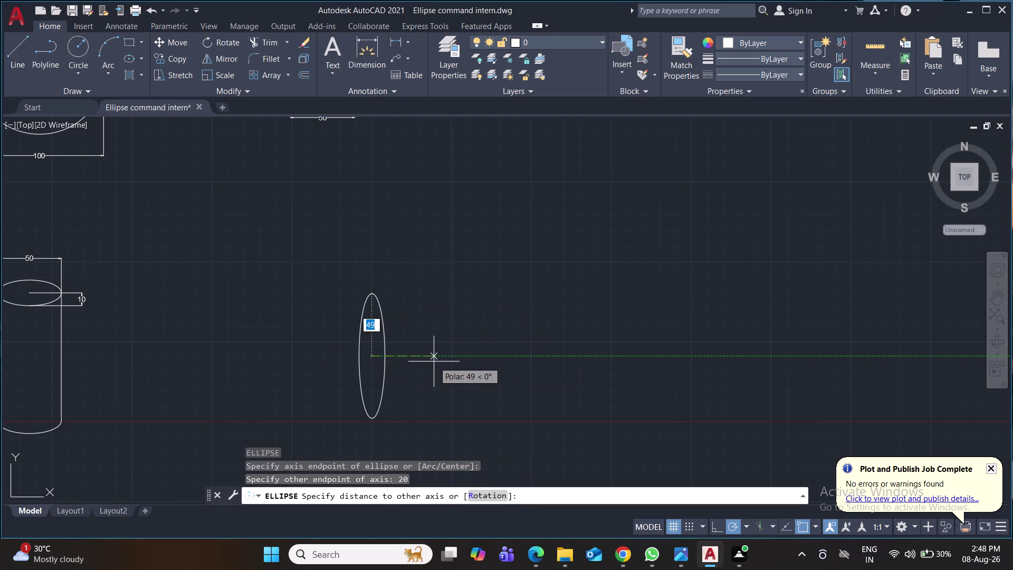
text(30)
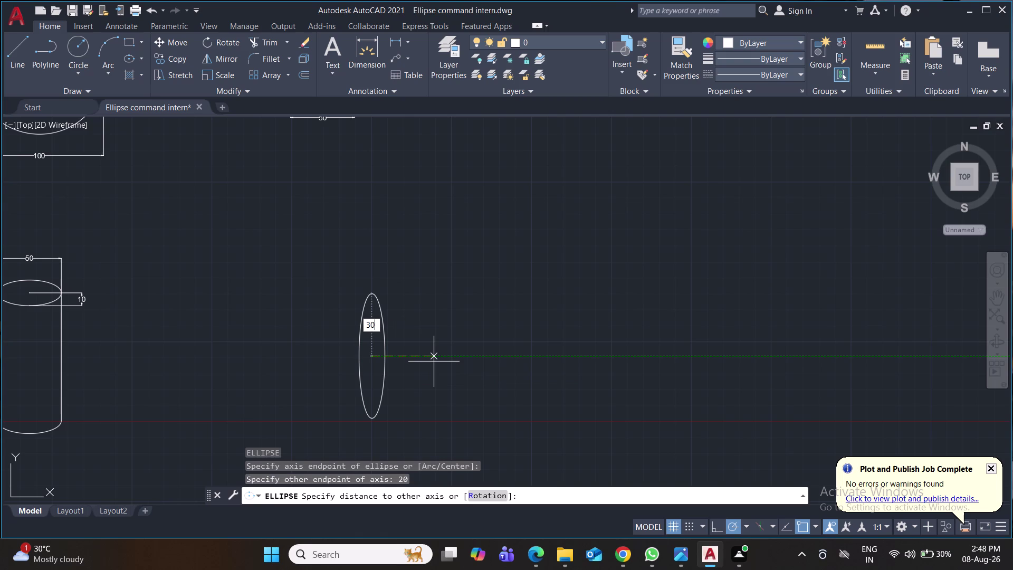
key(Return)
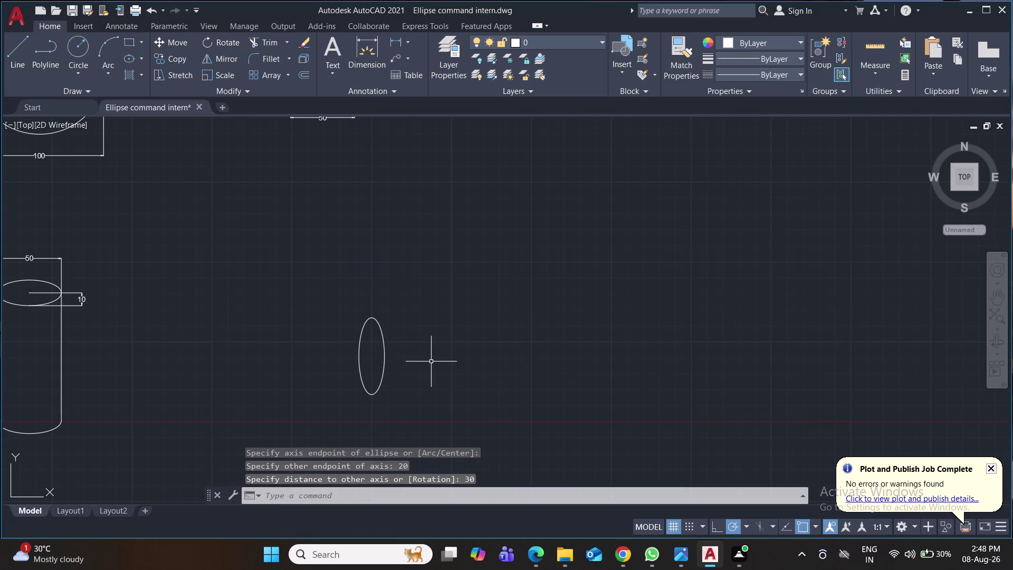
scroll(up, 3)
middle_drag(423, 344, 485, 335)
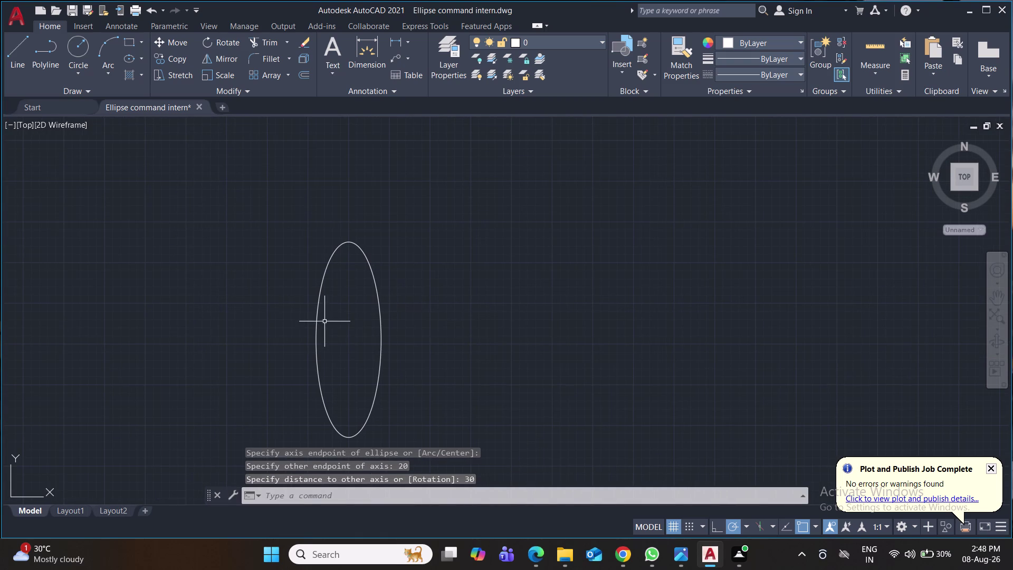
click(20, 42)
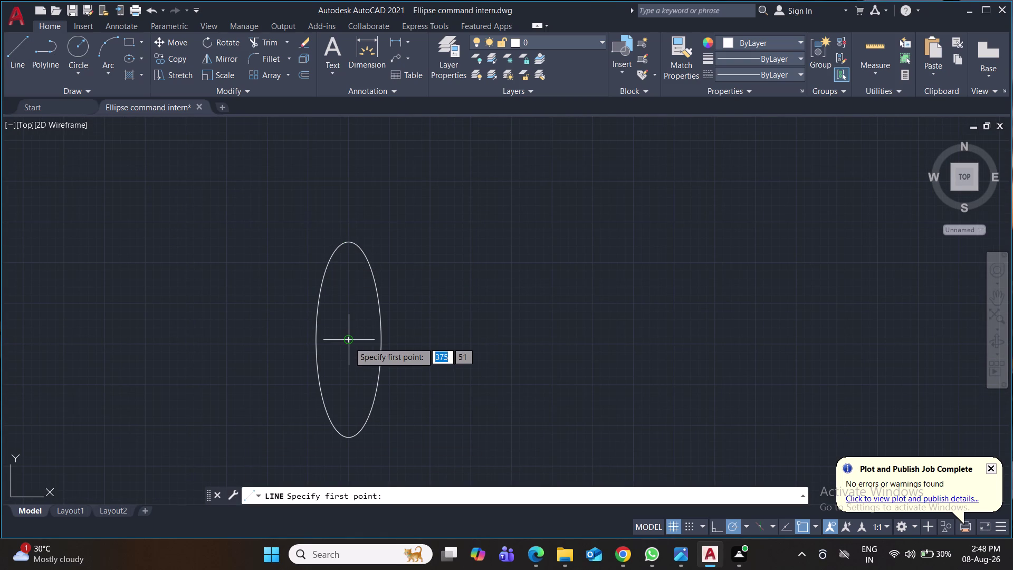
Draw a 50-unit vertical line up from the ellipse's right edge.
click(384, 339)
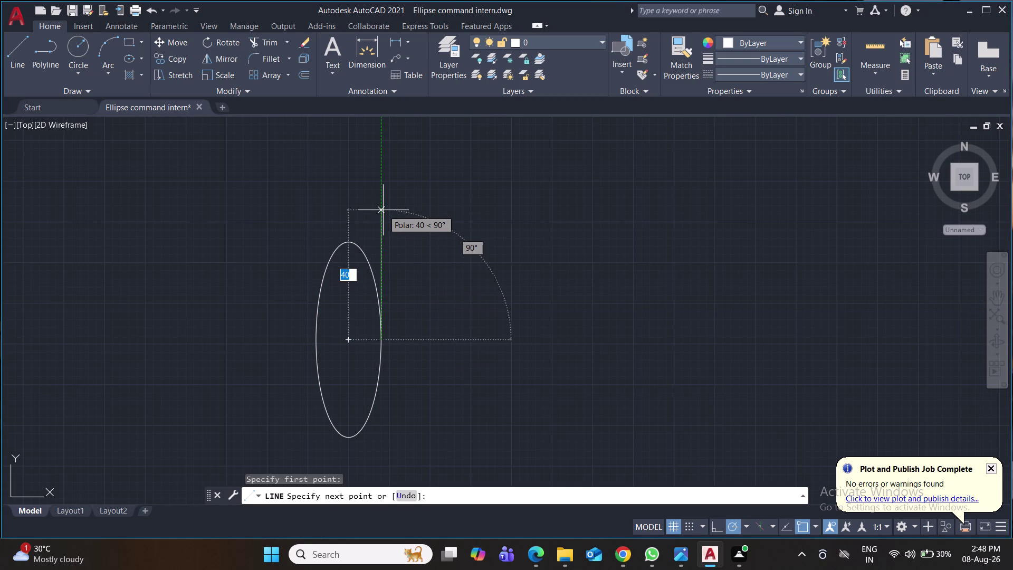
text(50)
key(Return)
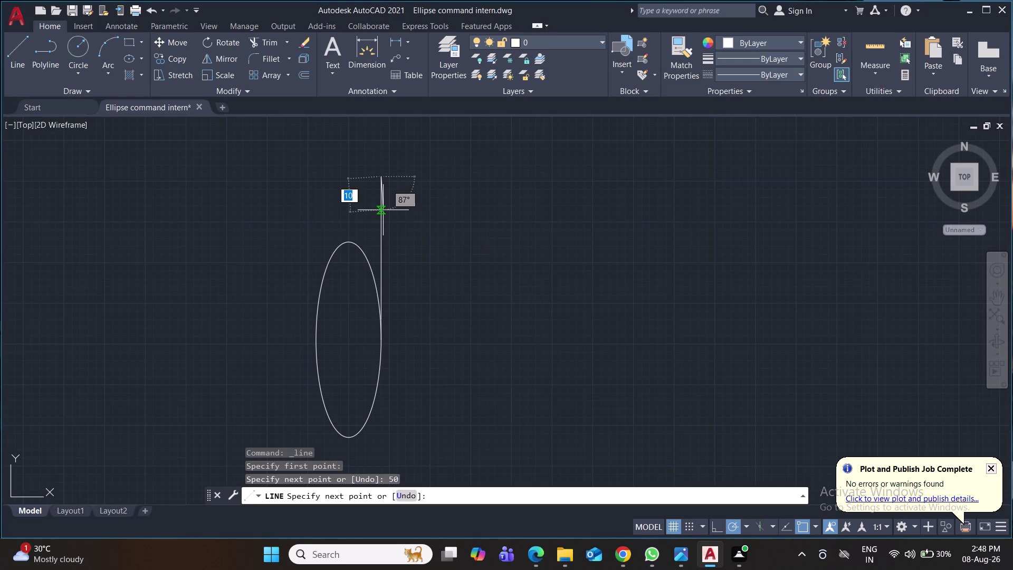
middle_drag(384, 210, 398, 354)
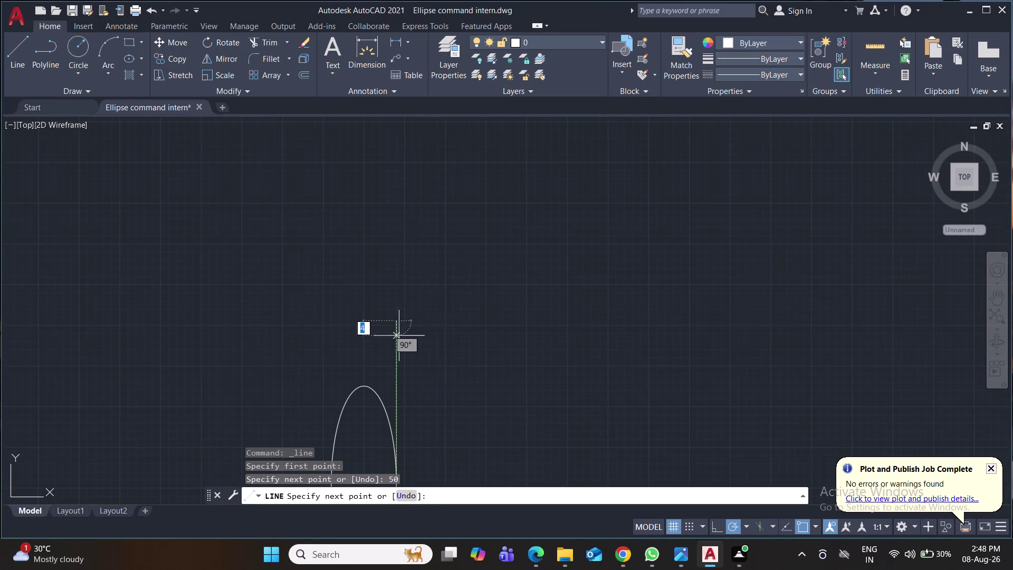
middle_drag(435, 260, 435, 306)
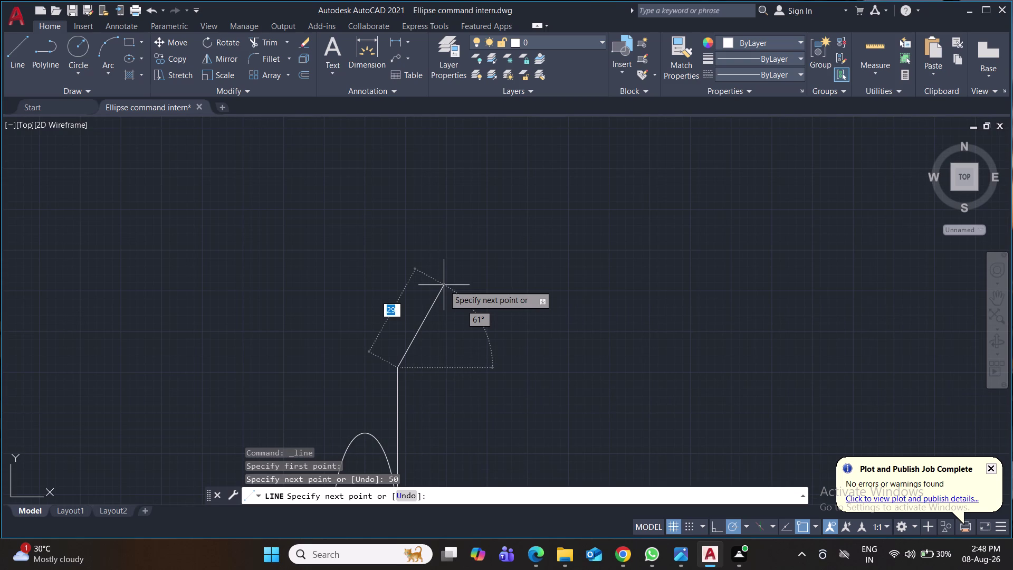
text(@)
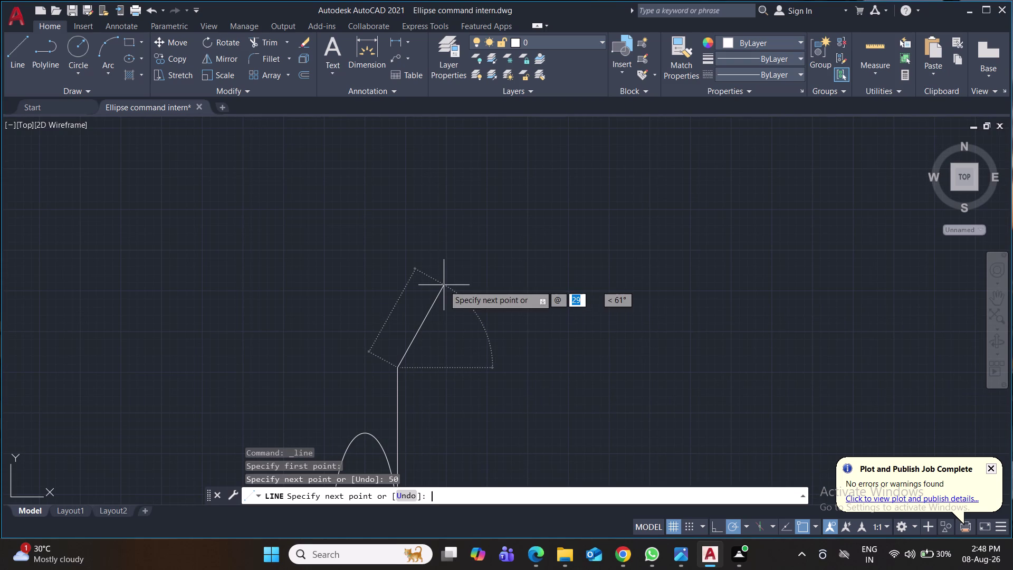
text(60)
key(Tab)
text(55)
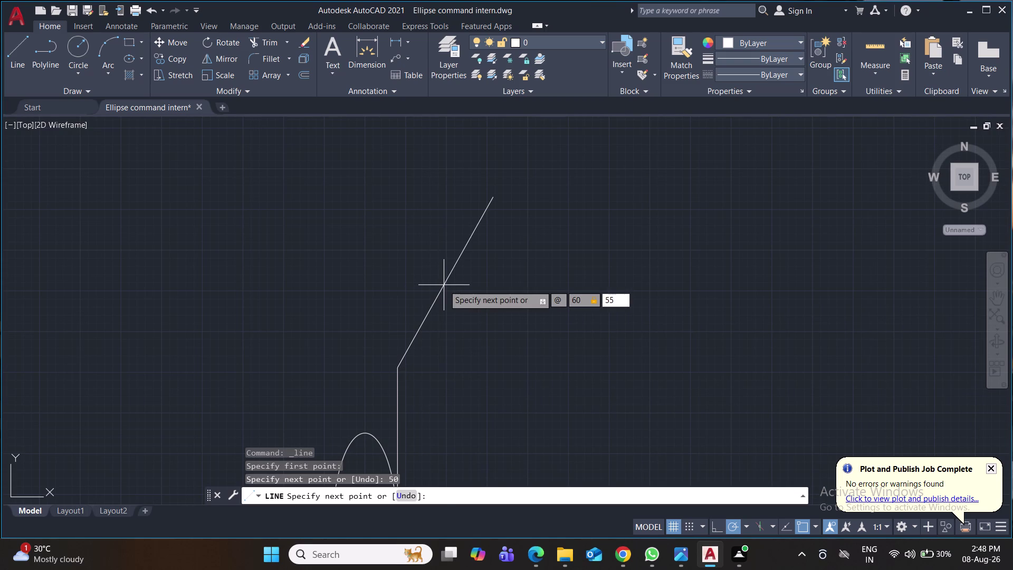
key(Return)
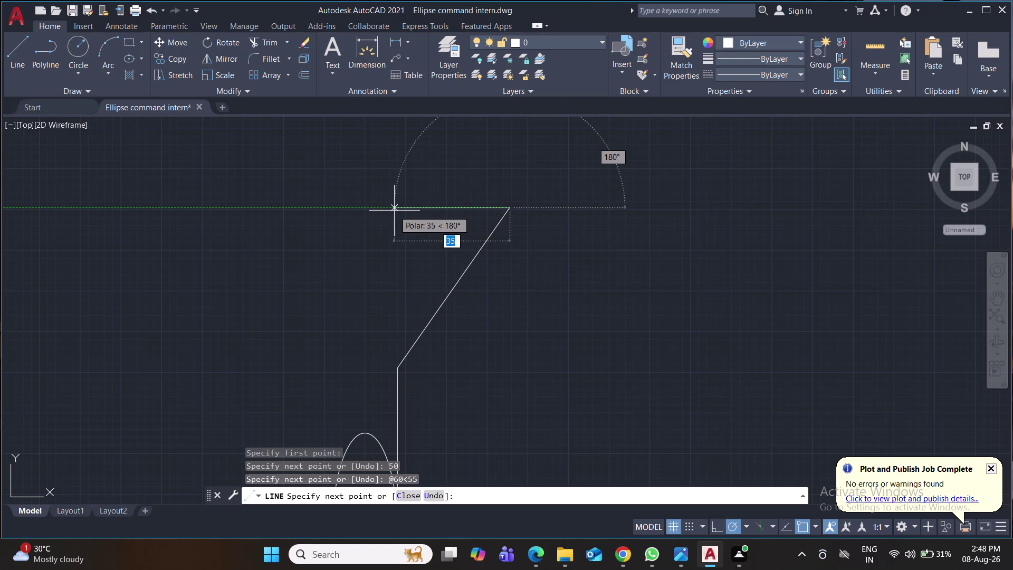
key(Return)
middle_drag(529, 248, 535, 151)
middle_drag(522, 372, 527, 258)
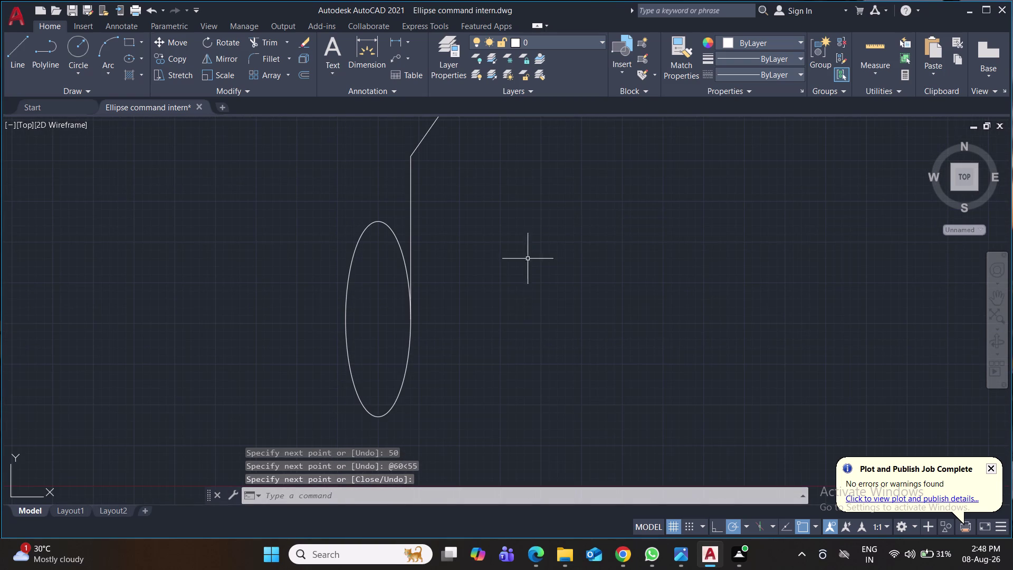
Draw a 50-unit vertical line up from the ellipse's left edge.
middle_drag(524, 315, 558, 354)
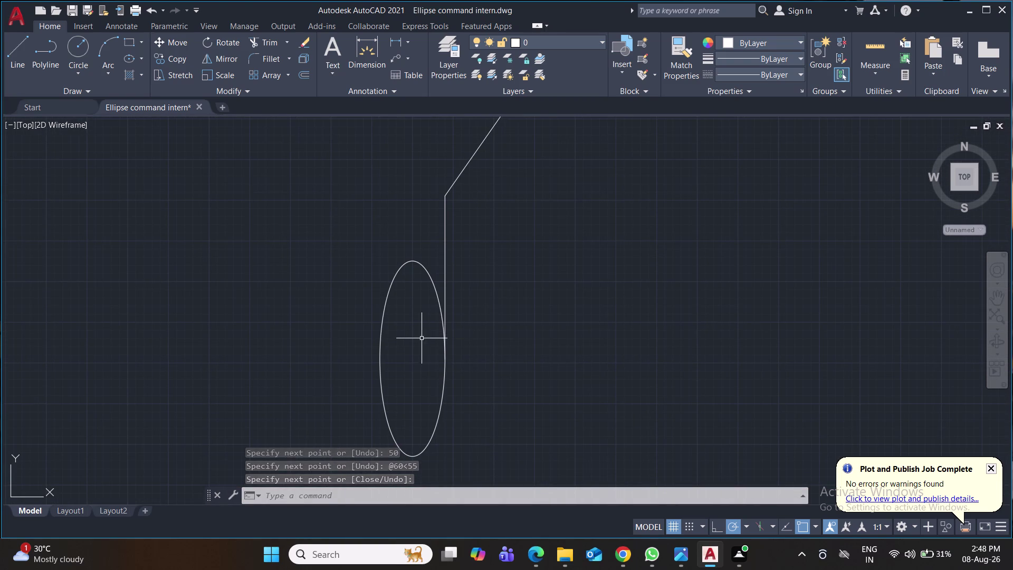
key(space)
click(376, 359)
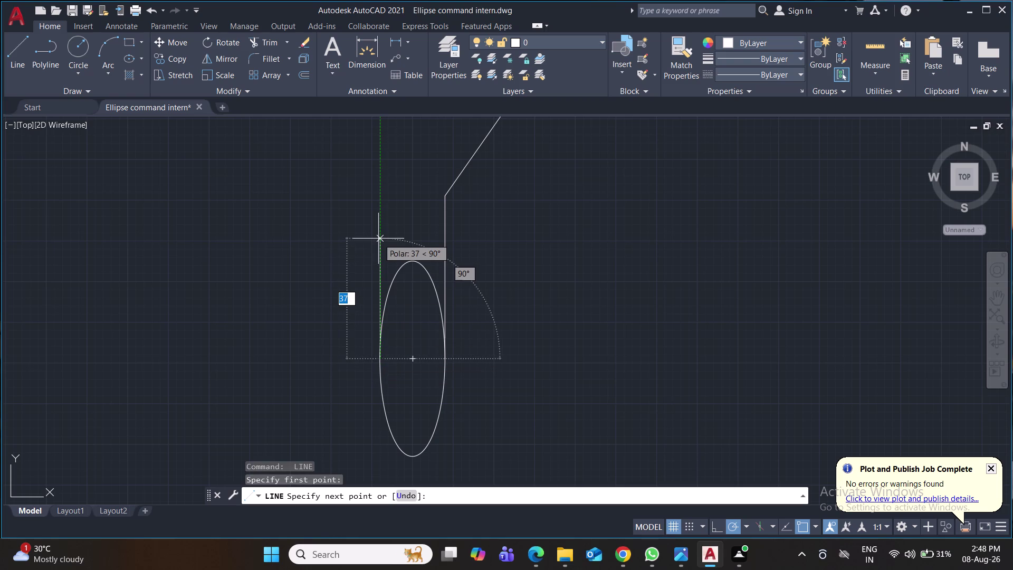
text(50)
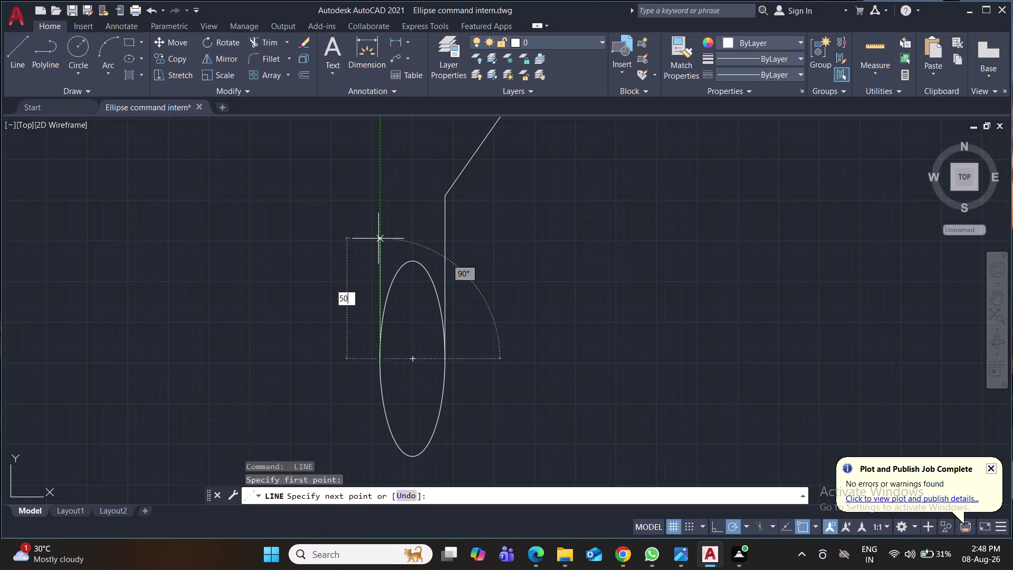
key(Return)
middle_drag(379, 238, 379, 337)
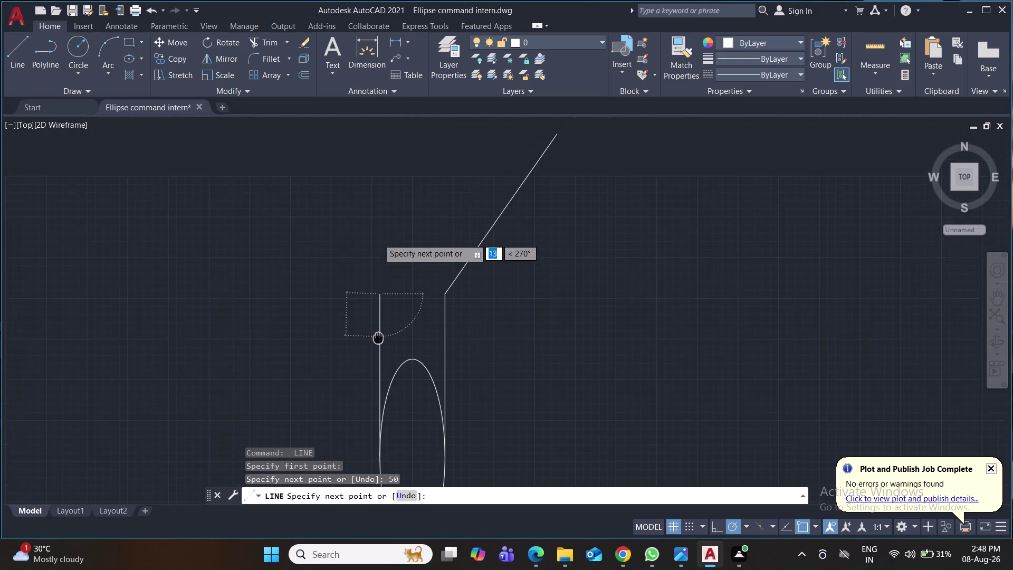
middle_drag(378, 336, 379, 373)
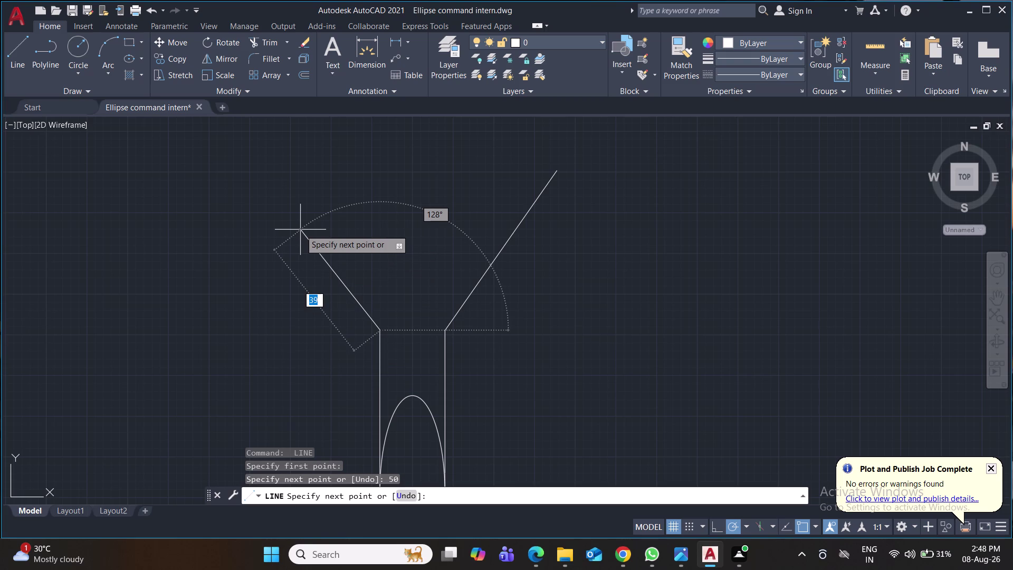
key(shift+at)
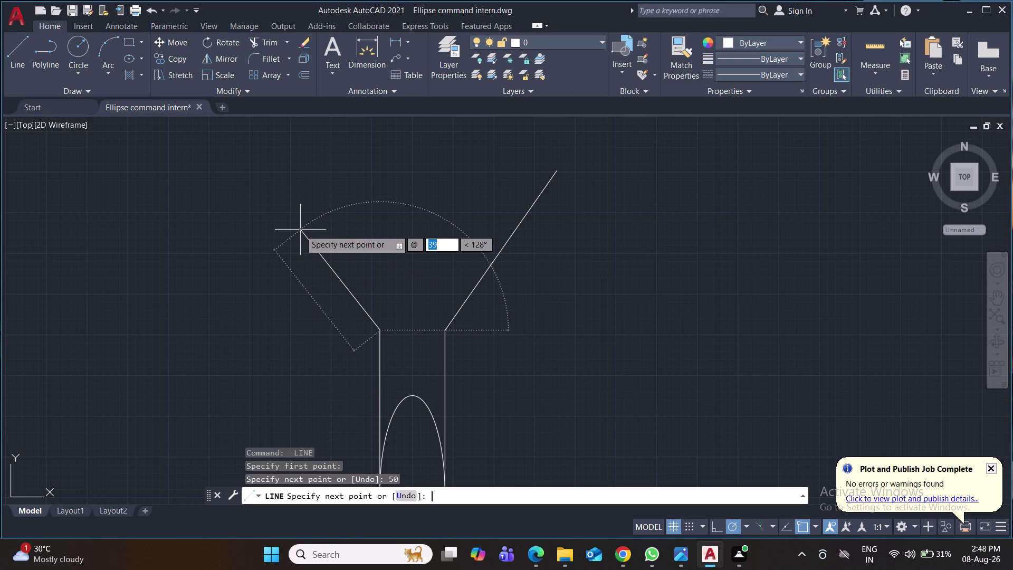
text(60)
key(Tab)
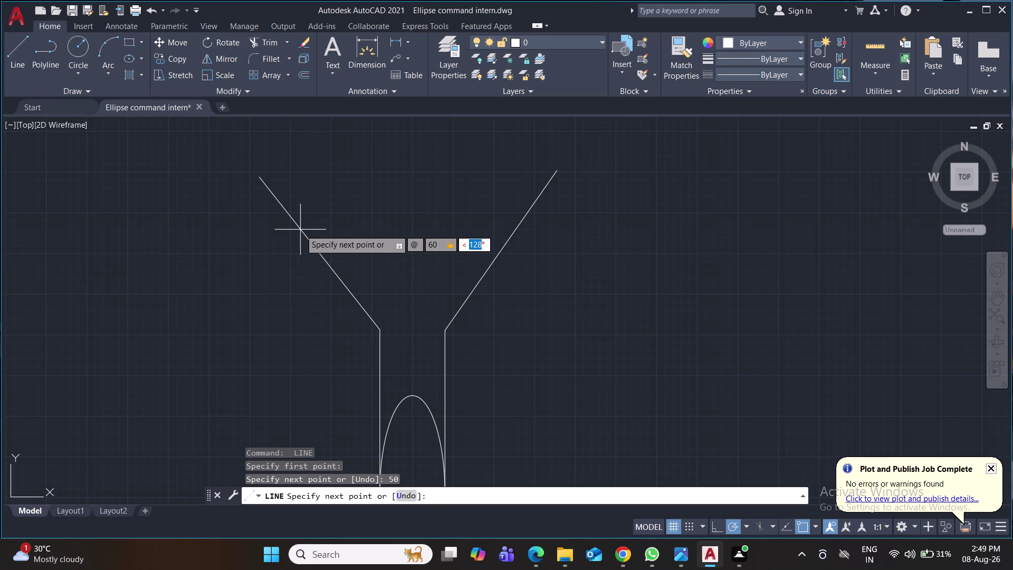
text(125)
key(Return)
key(Return)
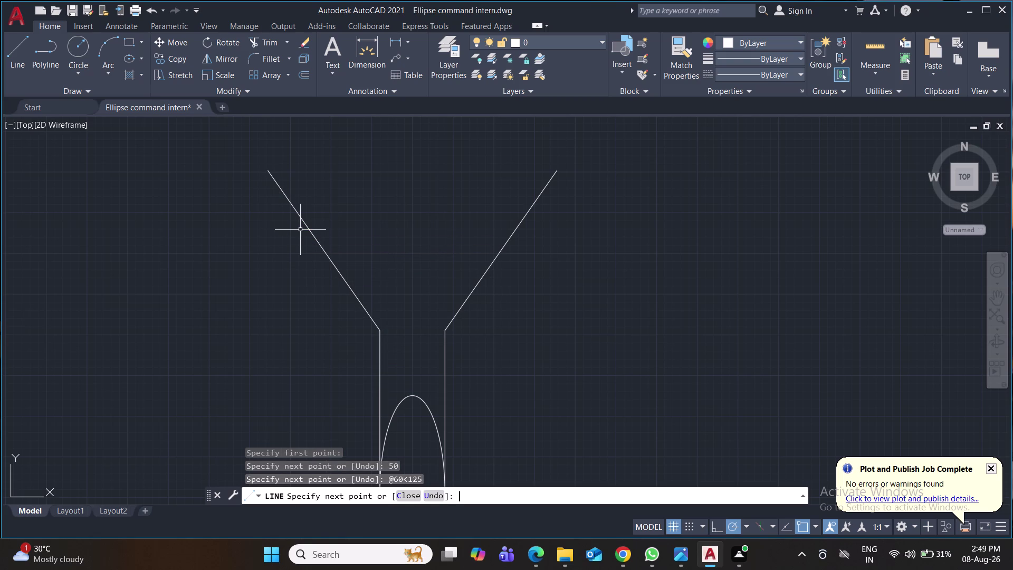
middle_drag(346, 202, 345, 258)
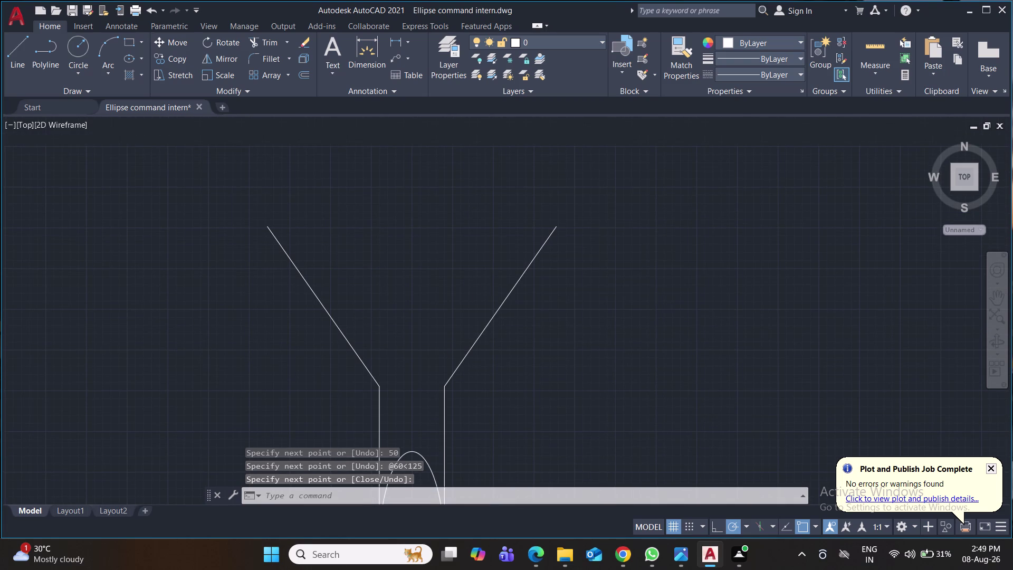
Draw a wide ellipse between the slanted lines' top ends with half-height 10.
text(el)
key(Return)
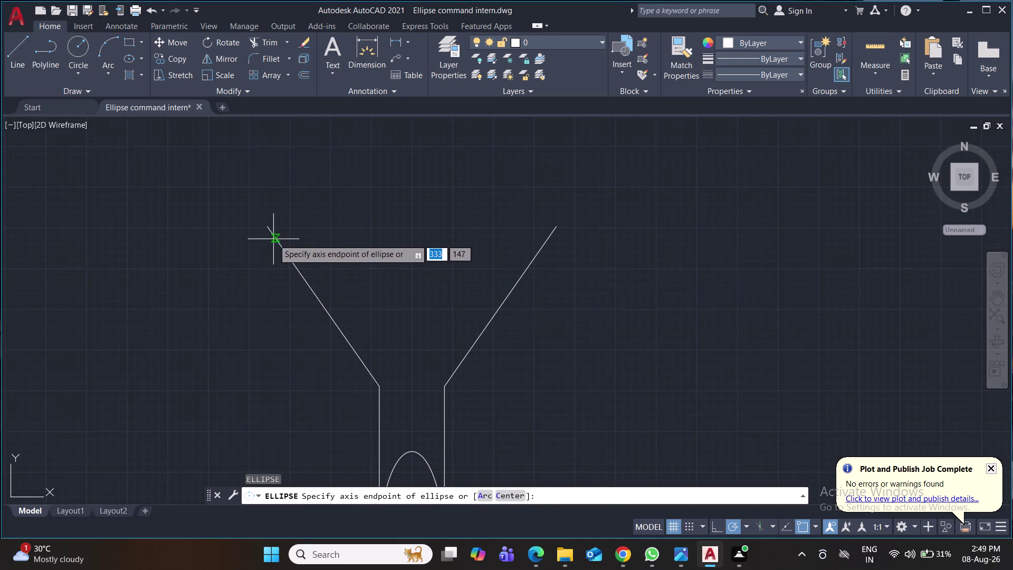
click(270, 229)
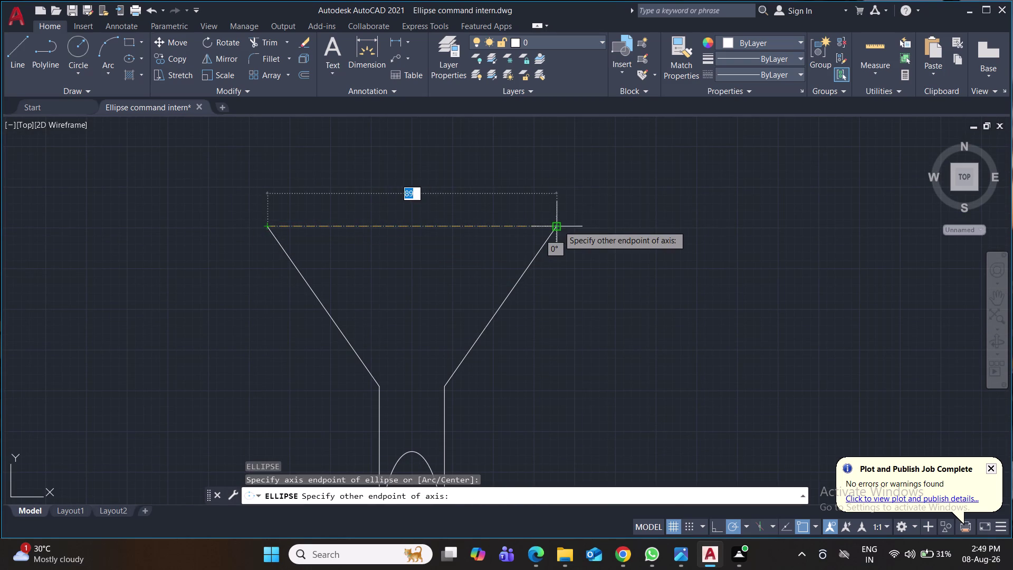
click(558, 225)
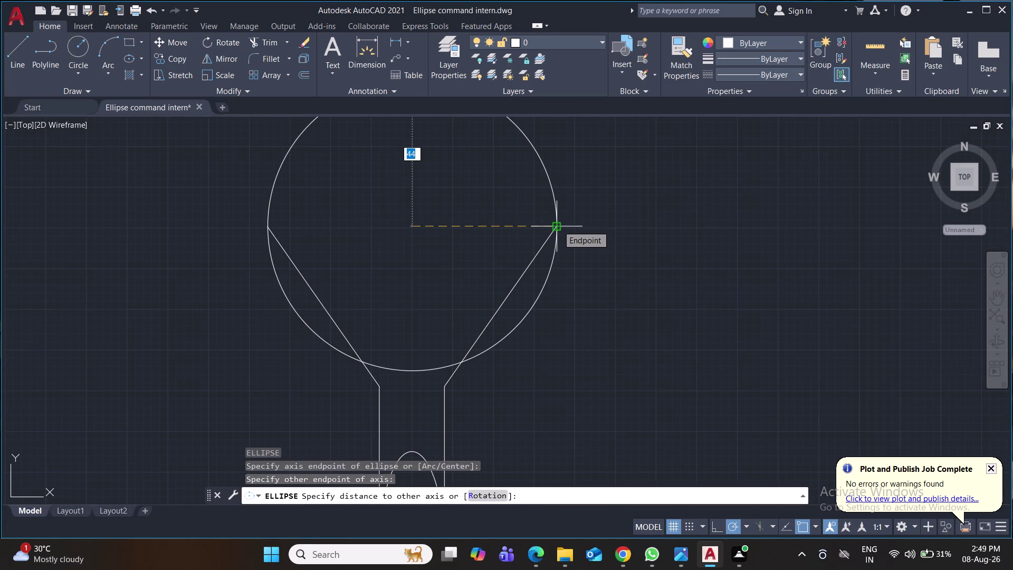
text(10)
key(Return)
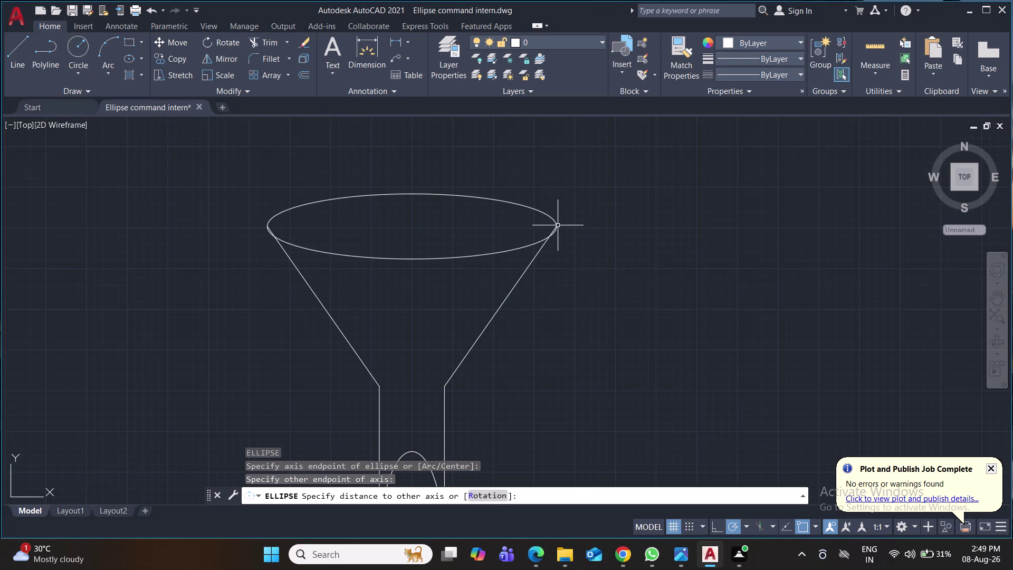
scroll(down, 3)
scroll(down, 3)
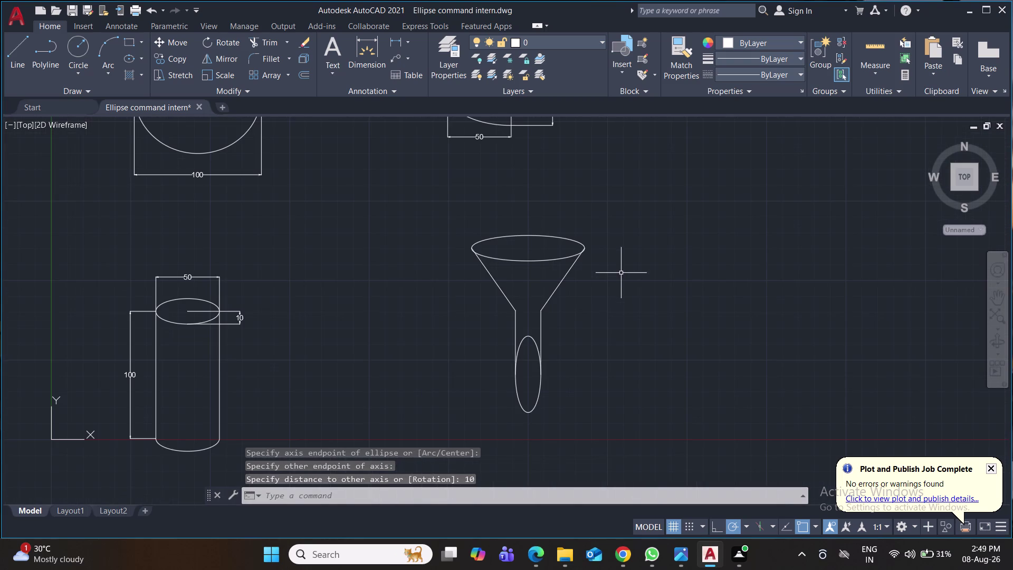
middle_drag(621, 278, 477, 277)
middle_drag(482, 332, 477, 309)
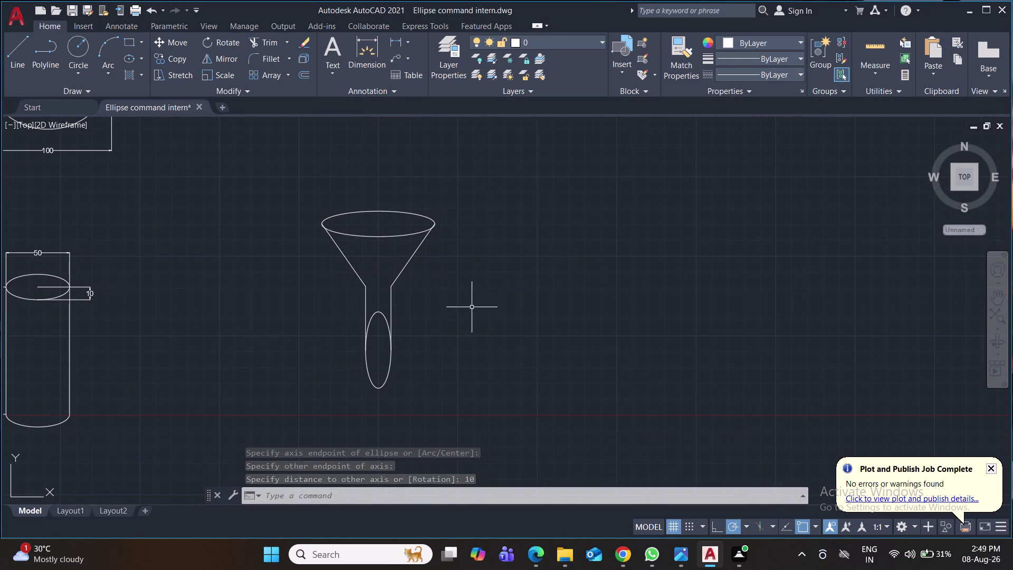
click(393, 41)
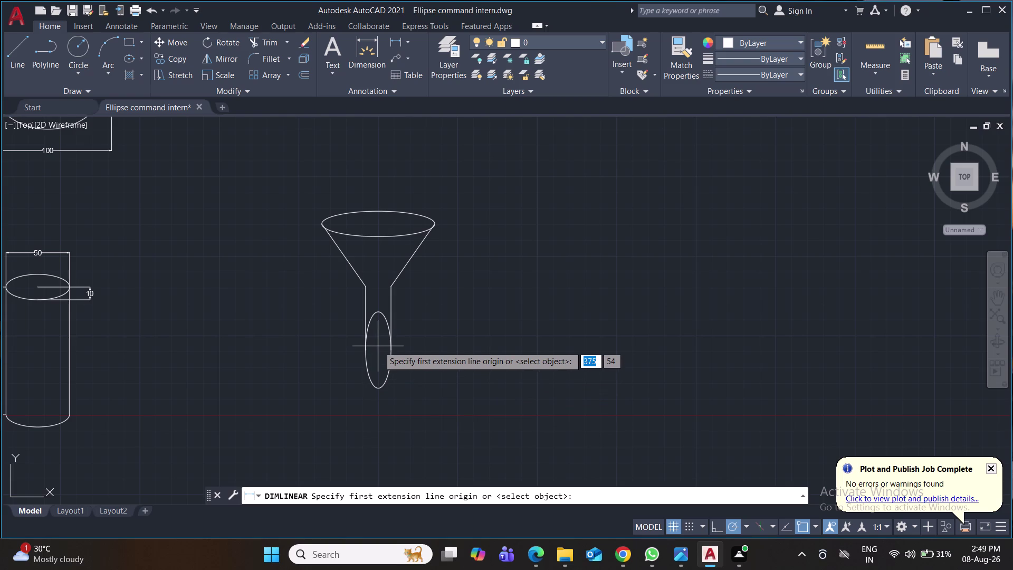
Dimension the small ellipse with 30 and the stem's bottom width with 20.
click(377, 314)
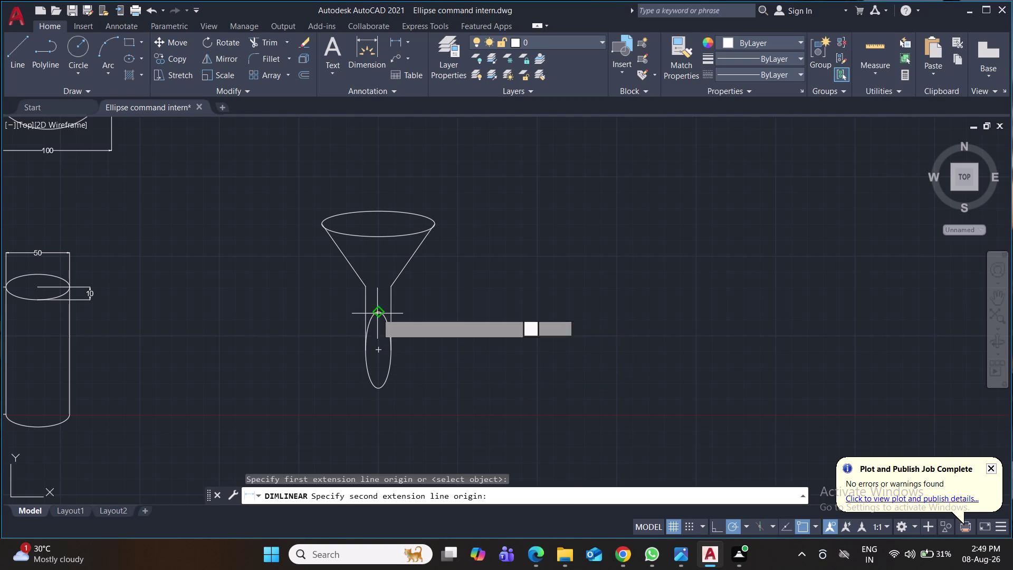
click(376, 347)
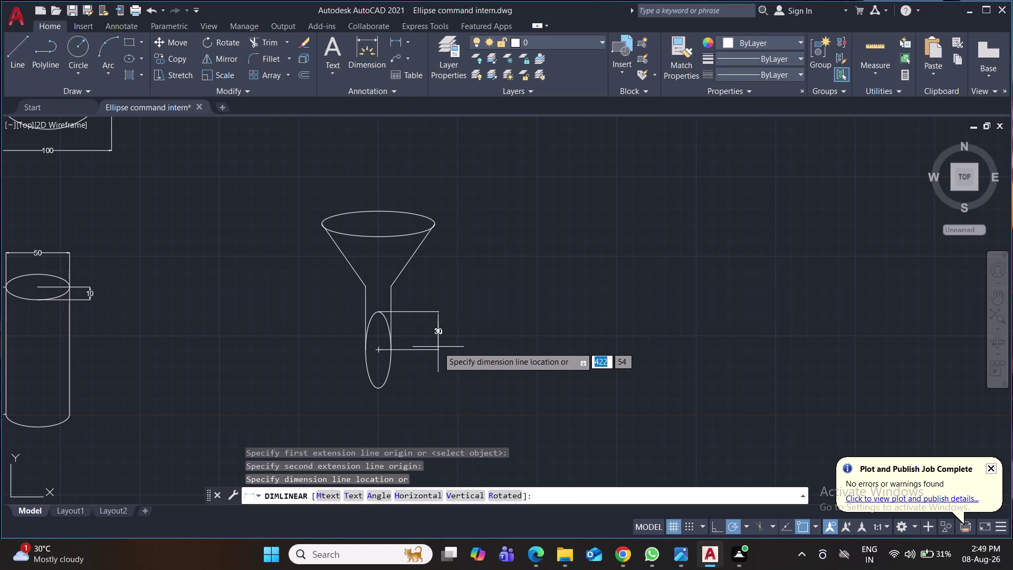
click(432, 347)
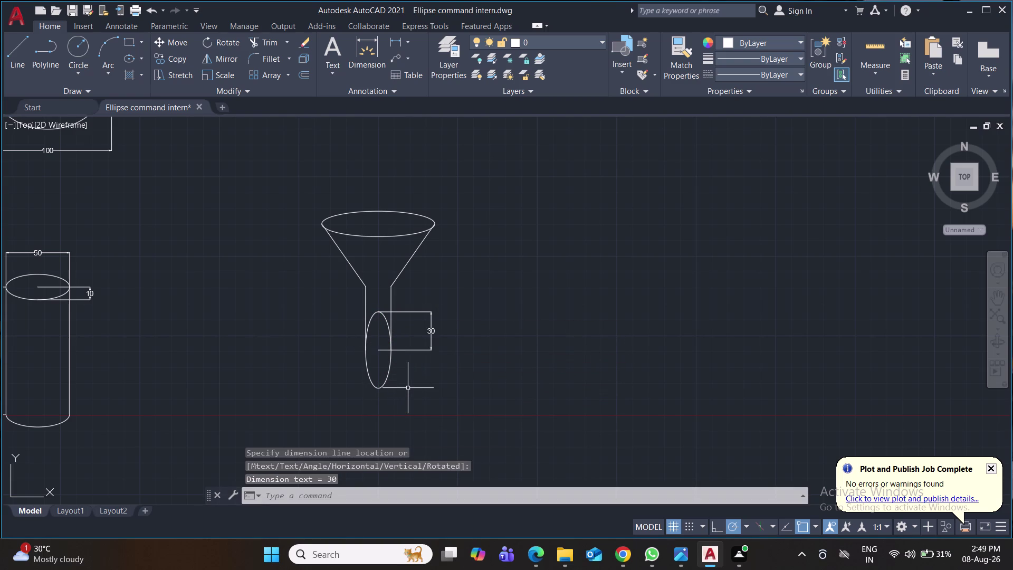
key(space)
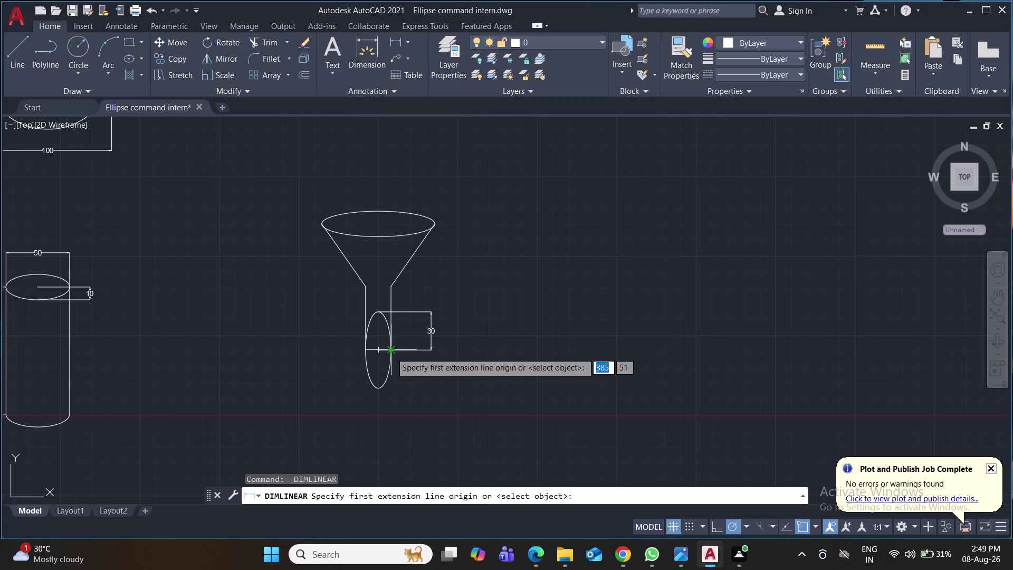
click(391, 352)
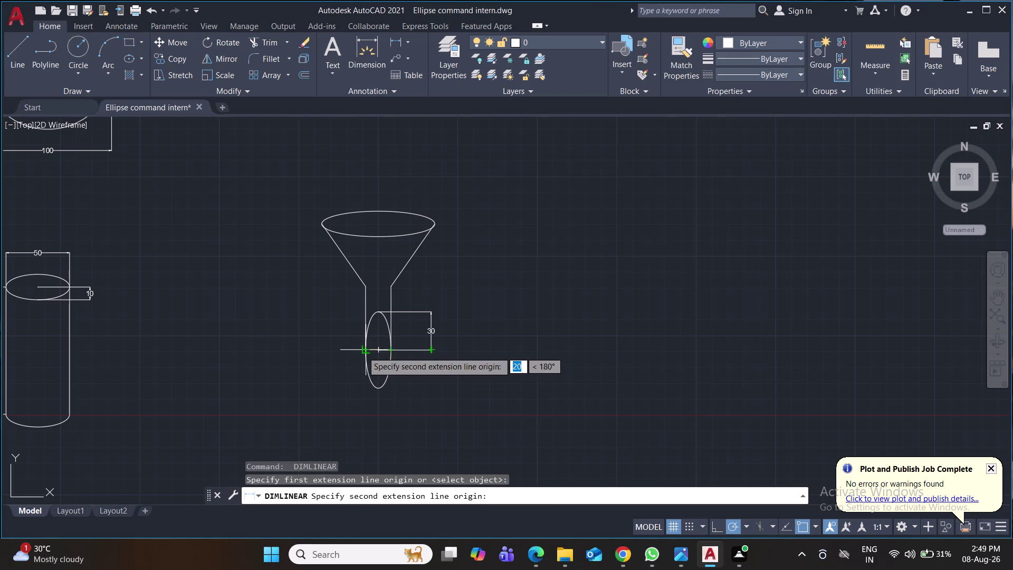
click(363, 351)
click(365, 412)
Add the 10 rim dimension after one cancelled attempt, plus the 50 stem height.
key(space)
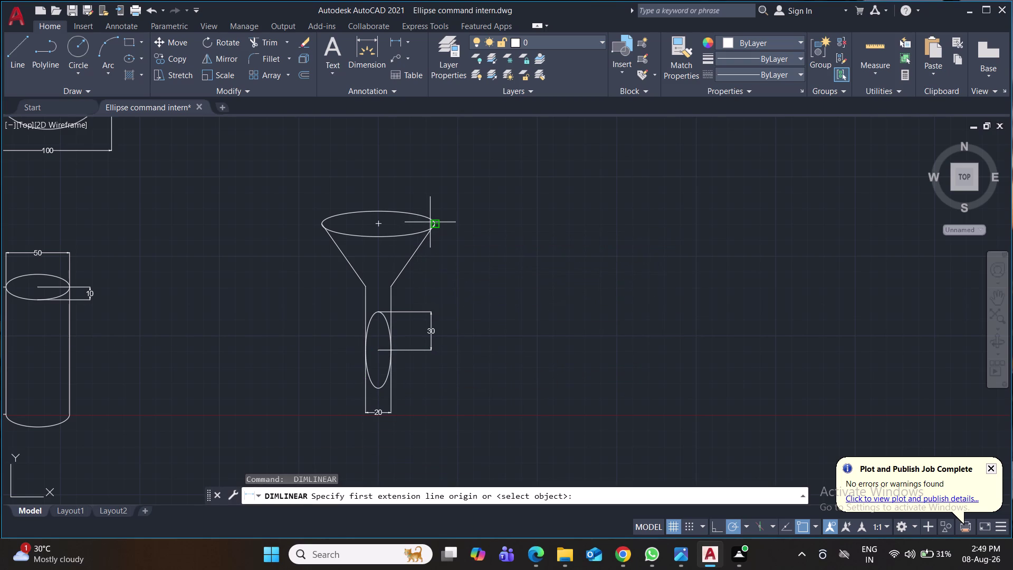
click(378, 227)
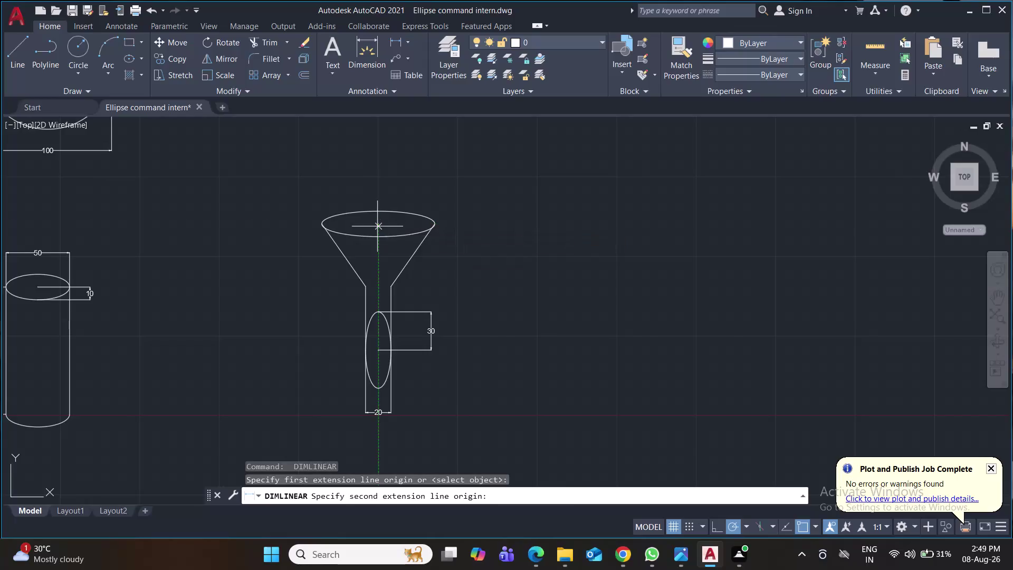
click(319, 223)
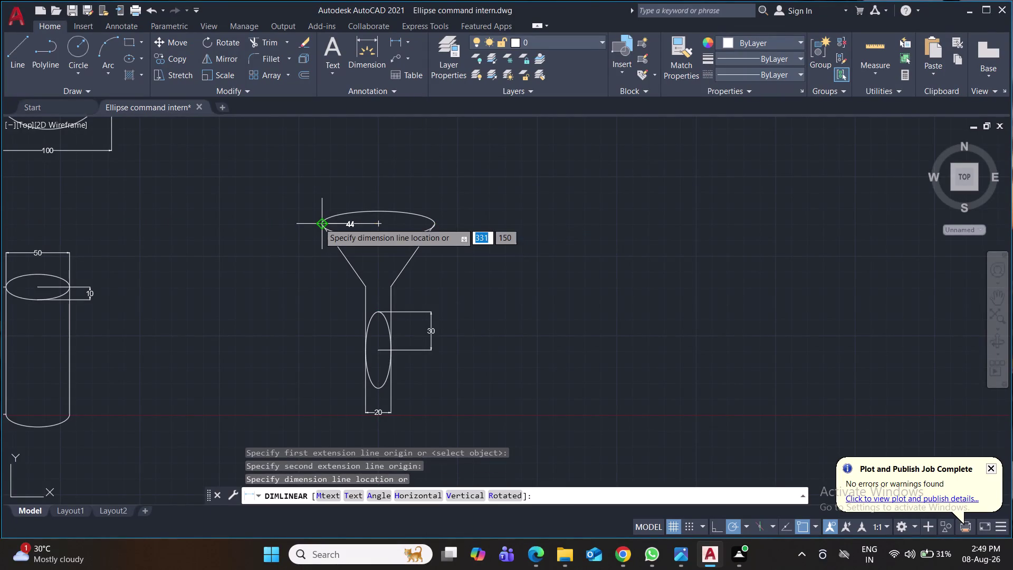
key(Escape)
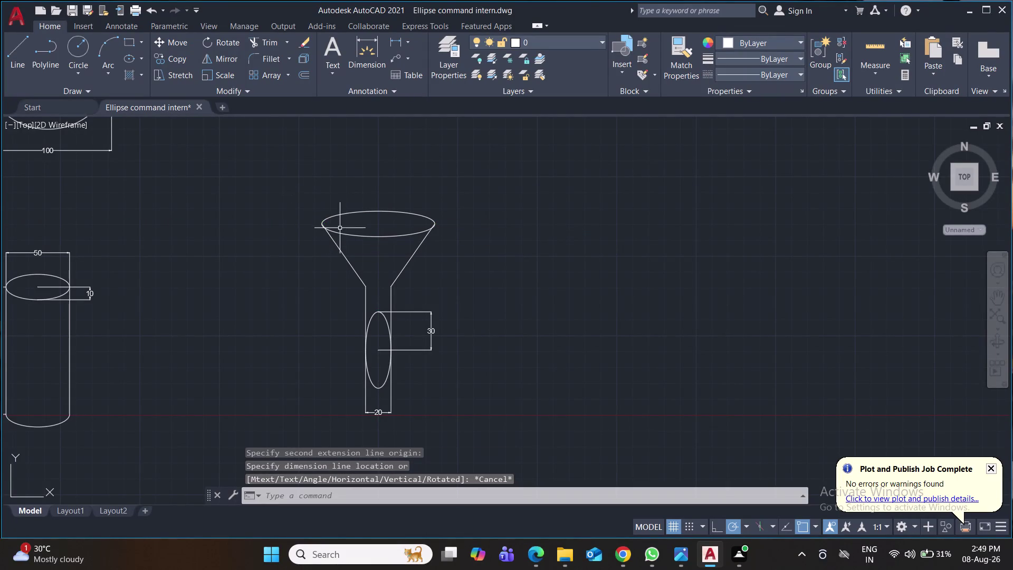
key(space)
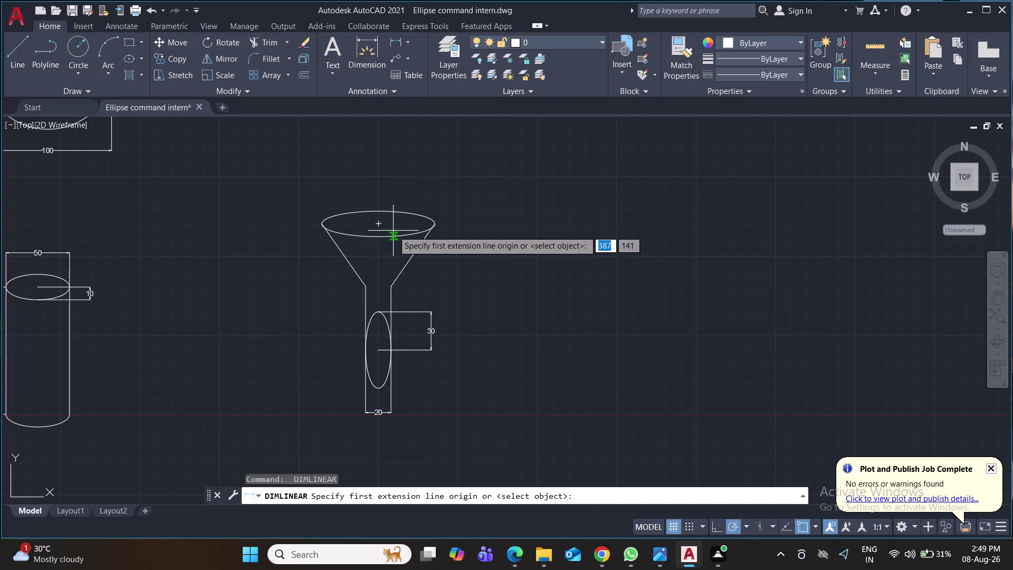
click(379, 224)
click(379, 214)
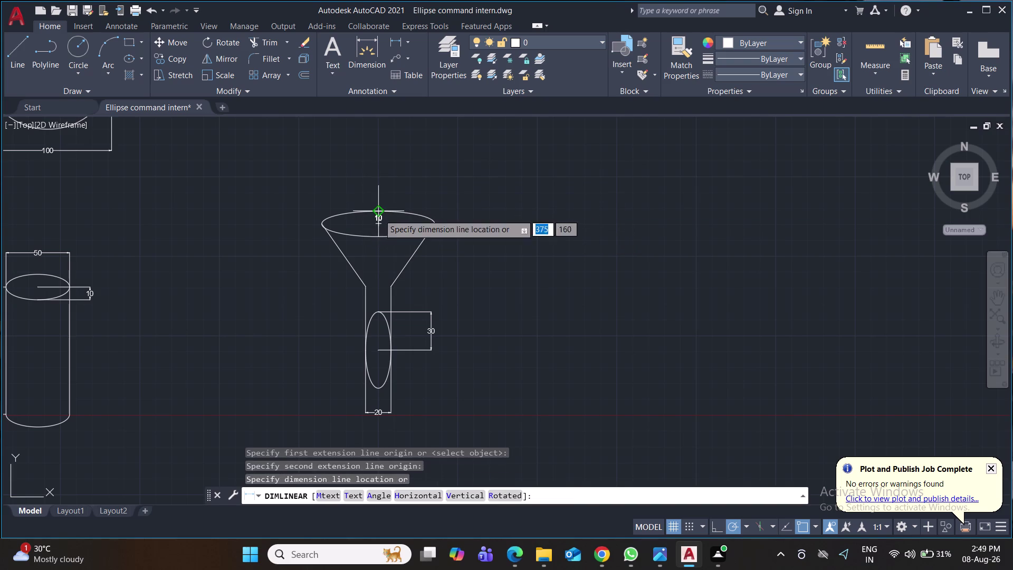
click(301, 215)
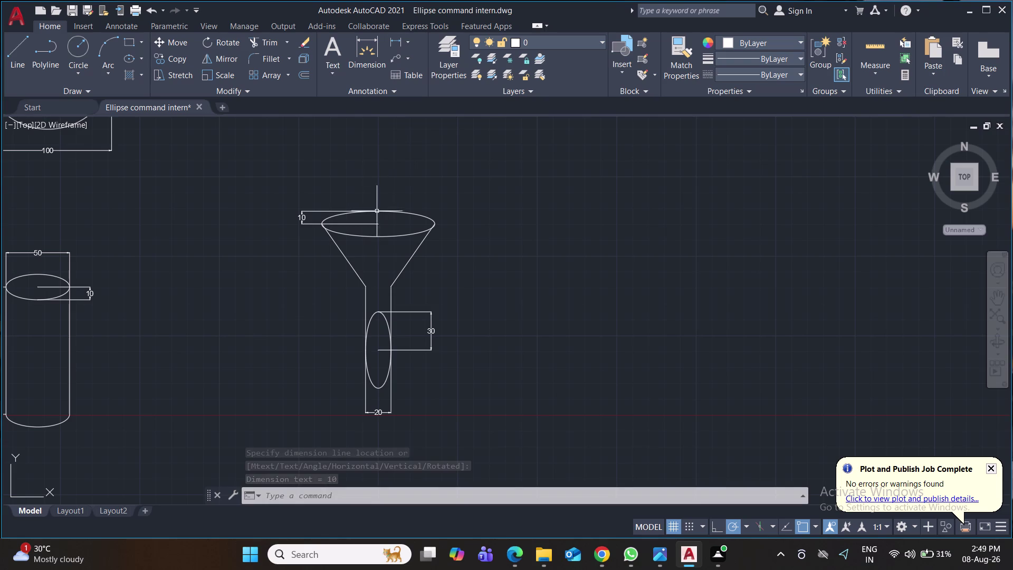
key(space)
click(366, 287)
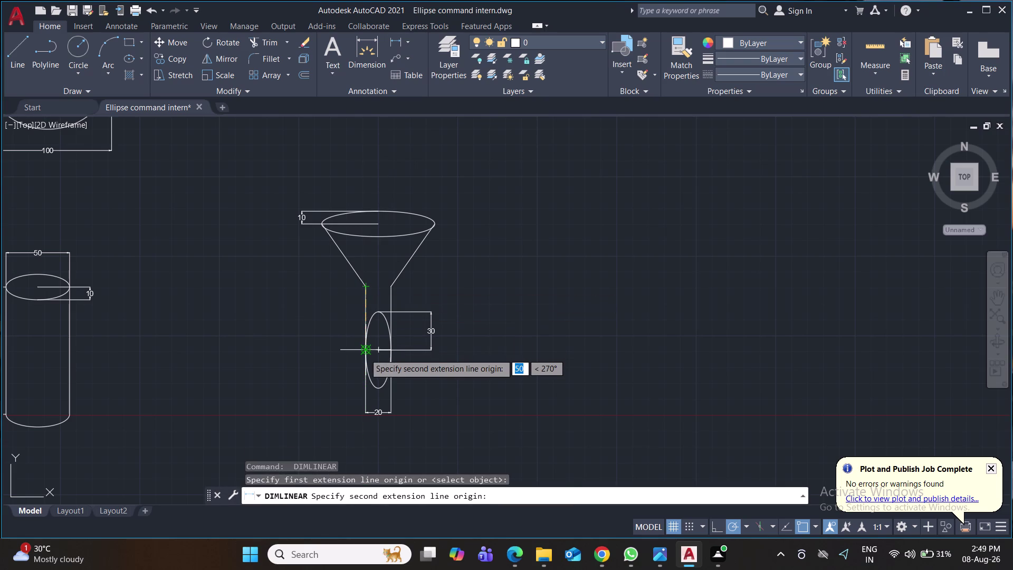
click(365, 354)
click(329, 354)
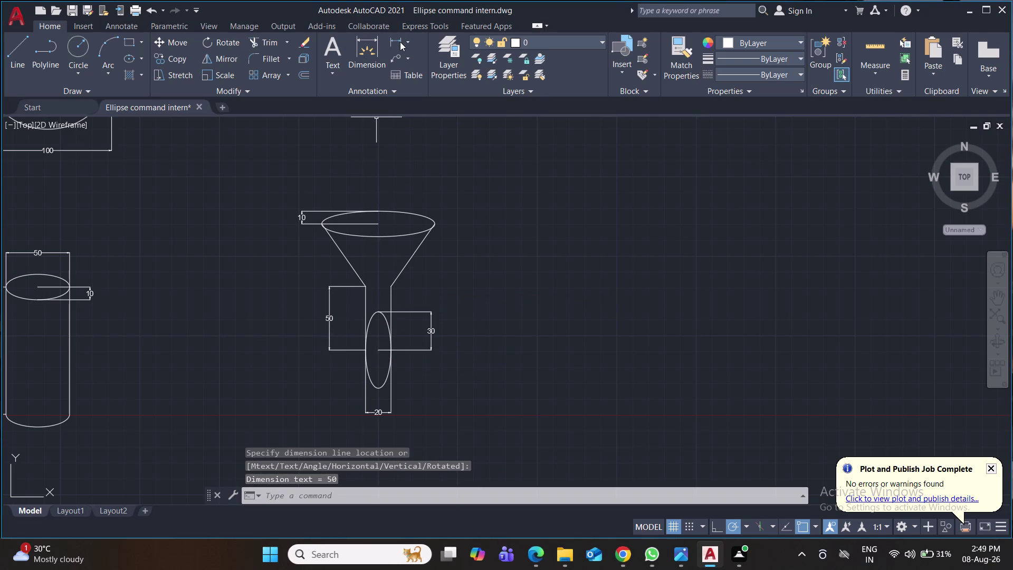
click(405, 43)
Add a 70° angular dimension between the funnel's two sloping sides.
click(418, 118)
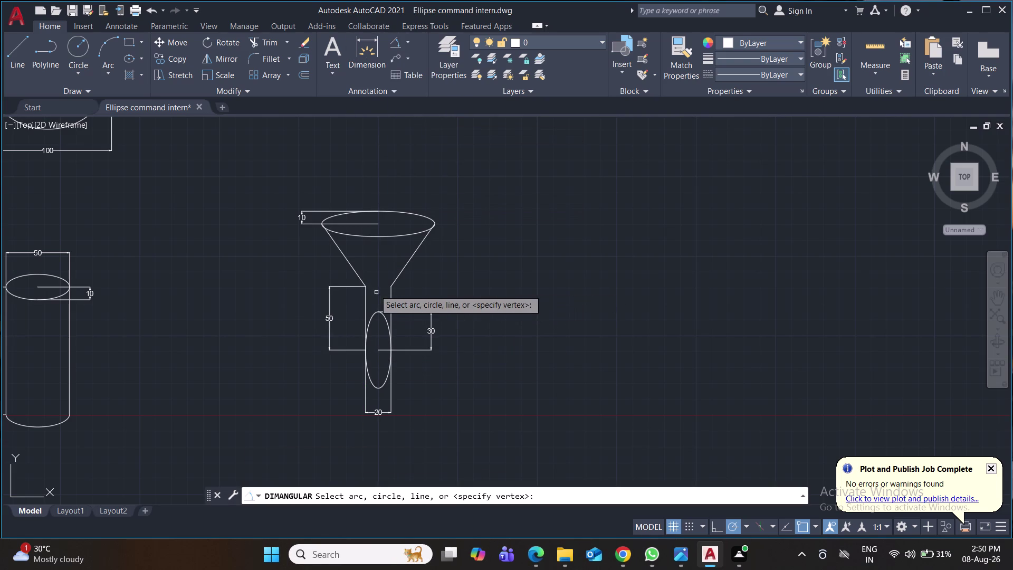
click(356, 275)
click(399, 274)
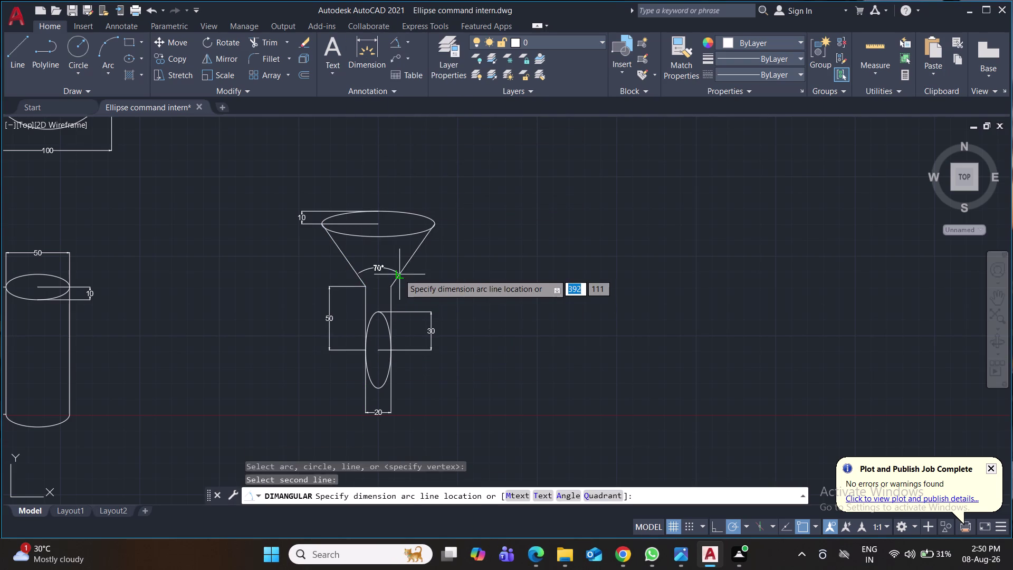
click(379, 265)
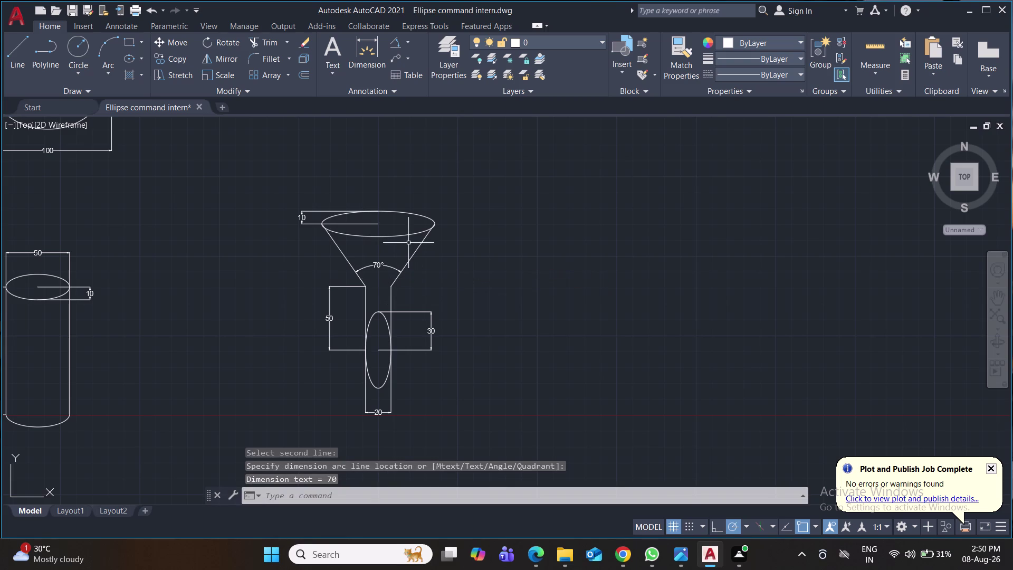
Add a 60 aligned dimension along the funnel's right sloping side.
click(406, 47)
click(411, 89)
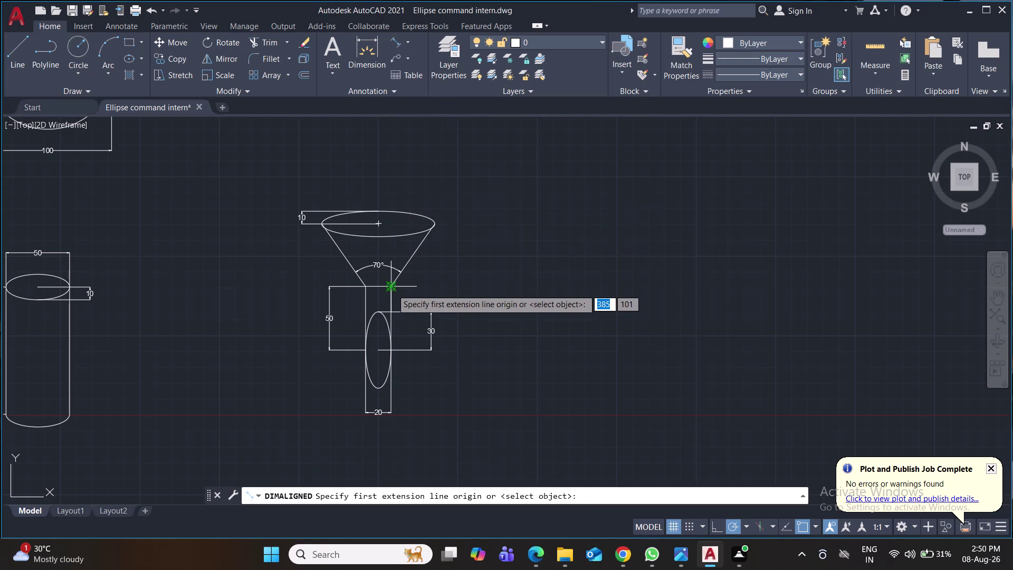
click(391, 289)
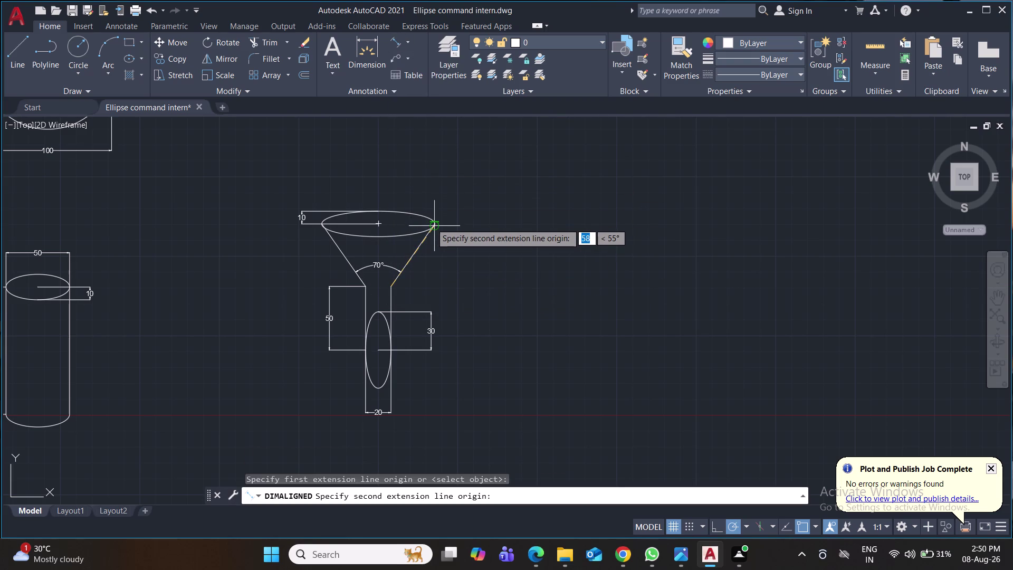
click(431, 223)
key(Escape)
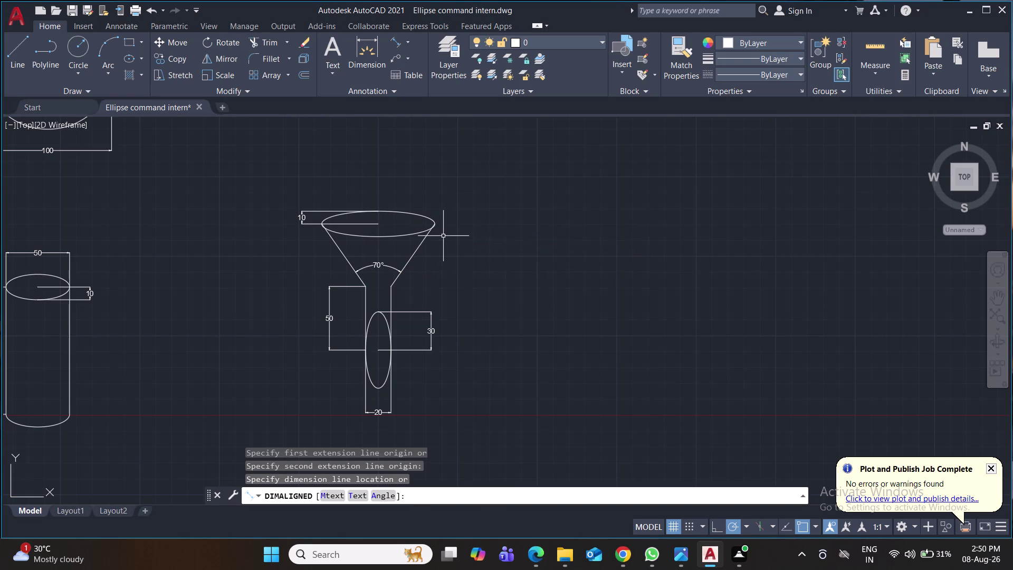
click(395, 44)
scroll(up, 3)
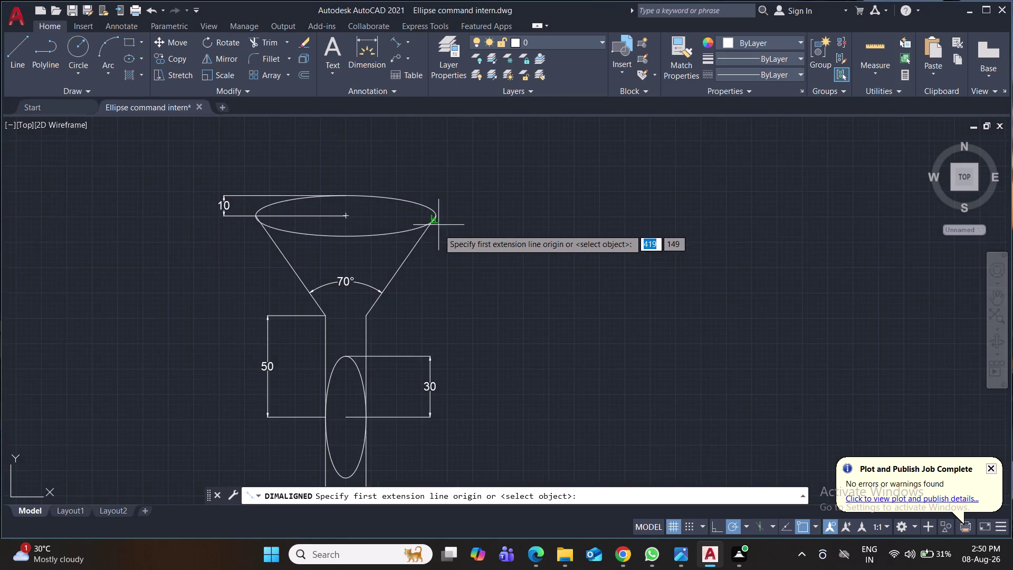
scroll(up, 3)
click(432, 174)
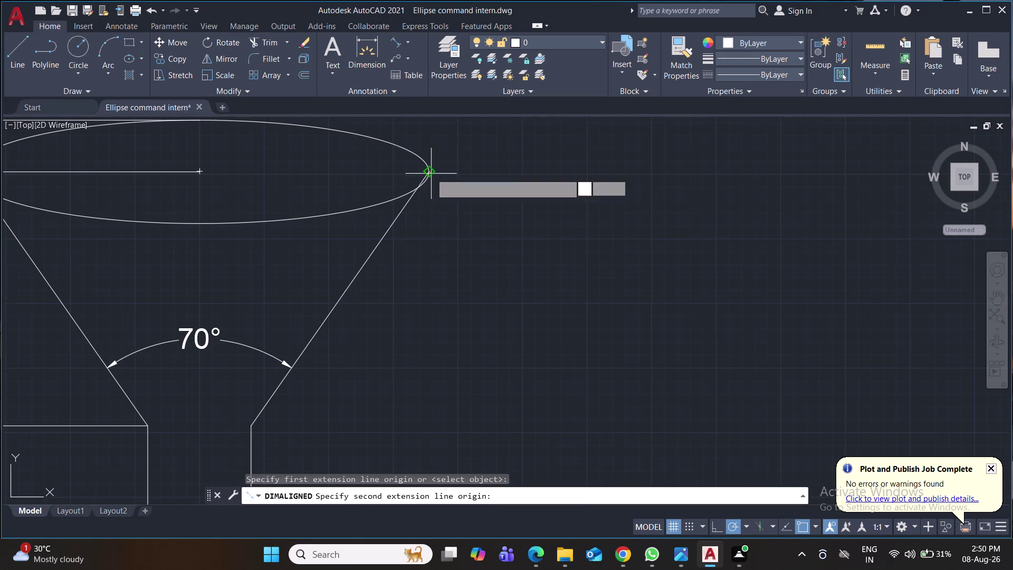
click(251, 429)
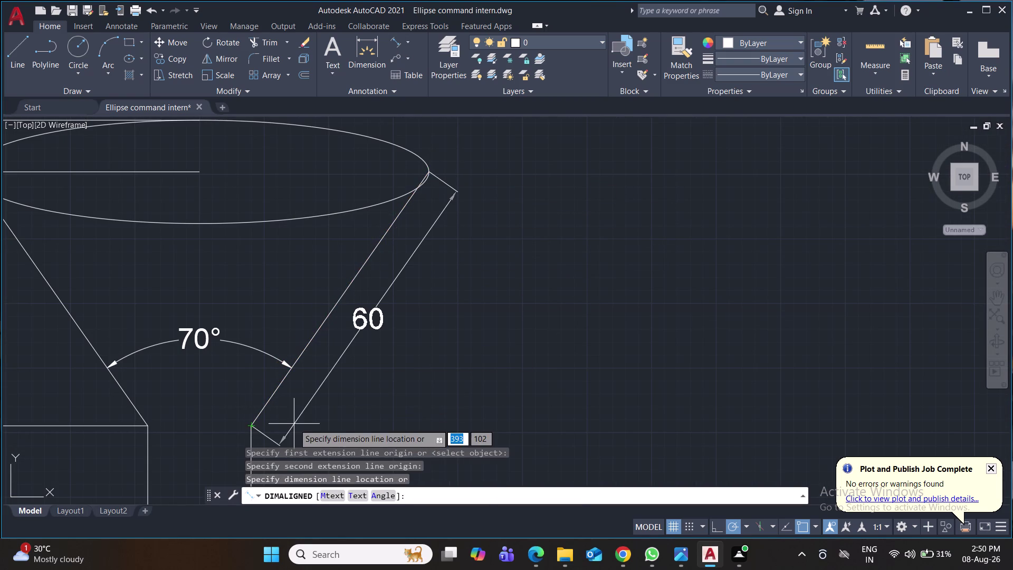
click(294, 424)
Pan to show the whole funnel and save the drawing.
scroll(down, 3)
scroll(down, 3)
middle_drag(576, 363, 576, 302)
key(ctrl+s)
key(ctrl+s)
key(ctrl+s)
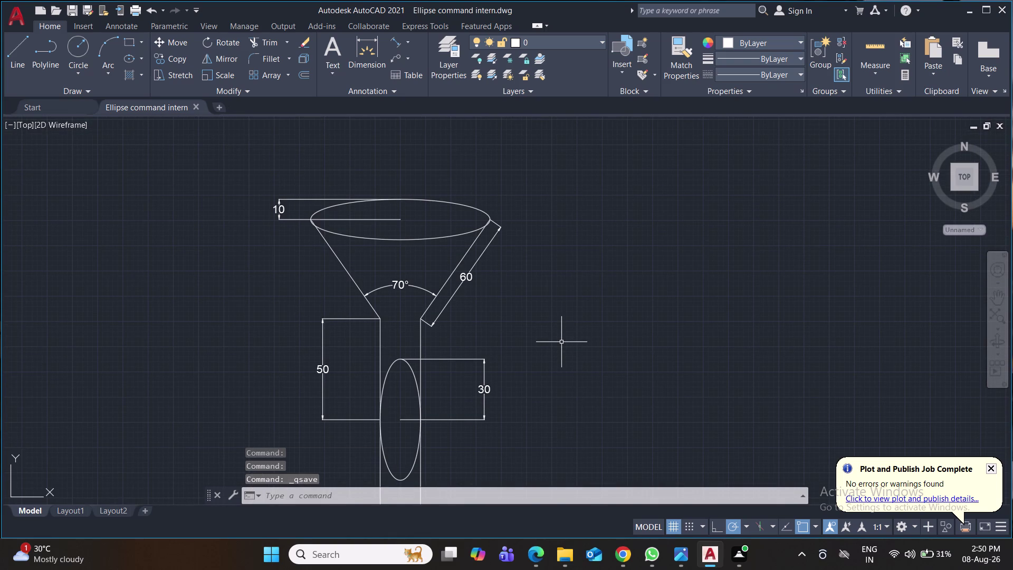
Window-select the funnel drawing and move it slightly left with Move (M).
scroll(down, 3)
scroll(down, 3)
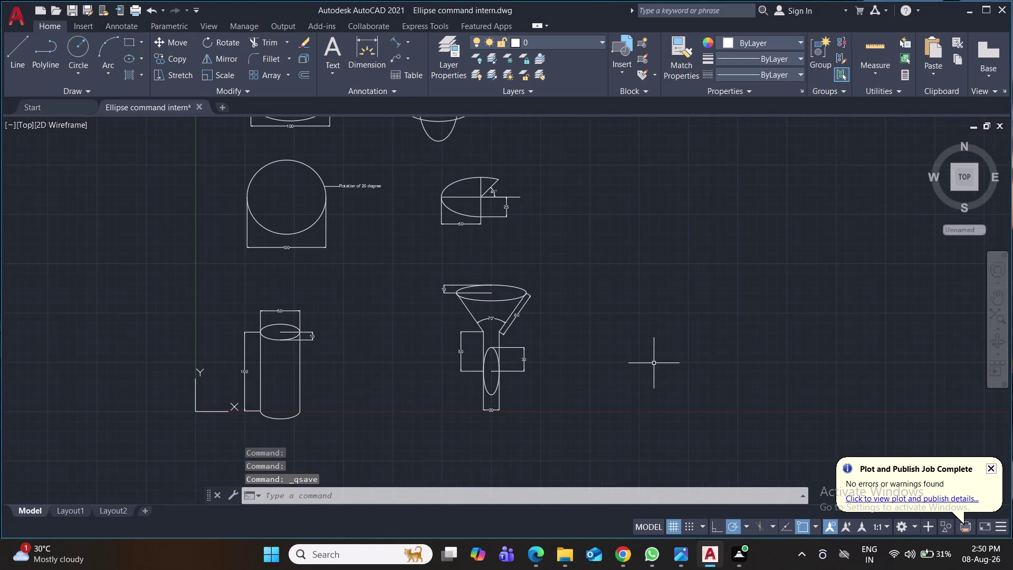
scroll(down, 3)
middle_drag(655, 364, 597, 281)
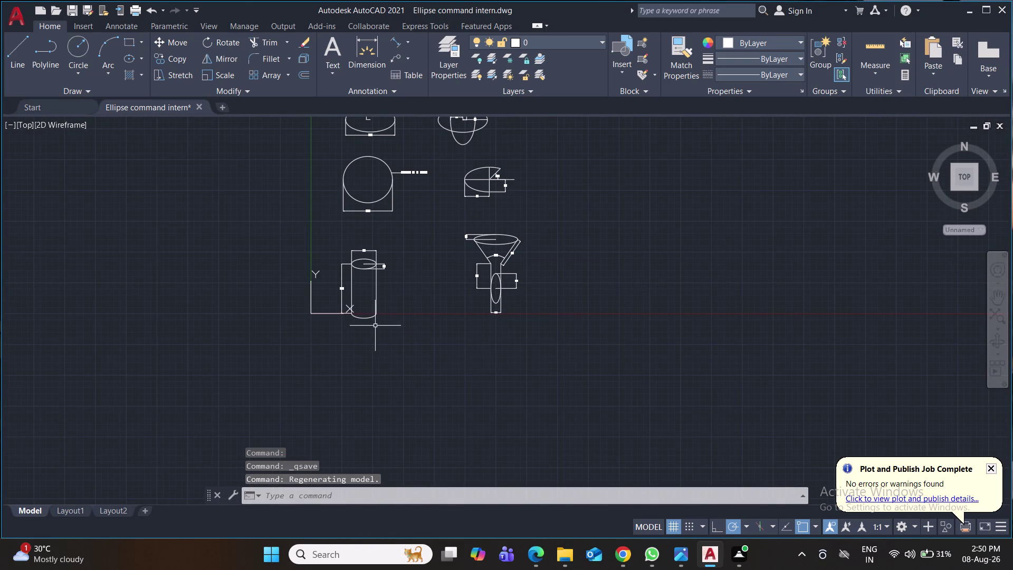
click(551, 222)
click(438, 322)
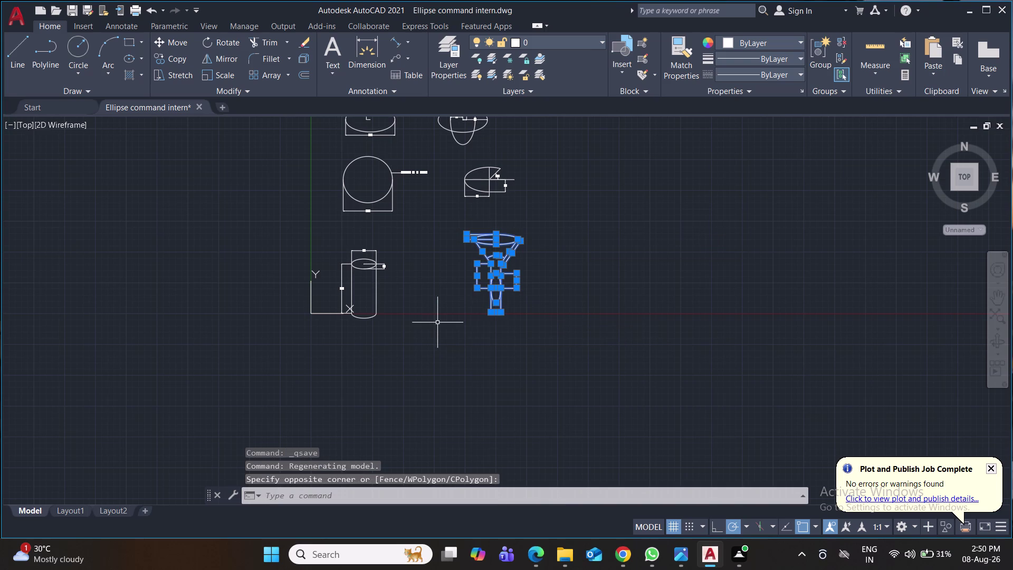
key(m)
key(Return)
click(438, 322)
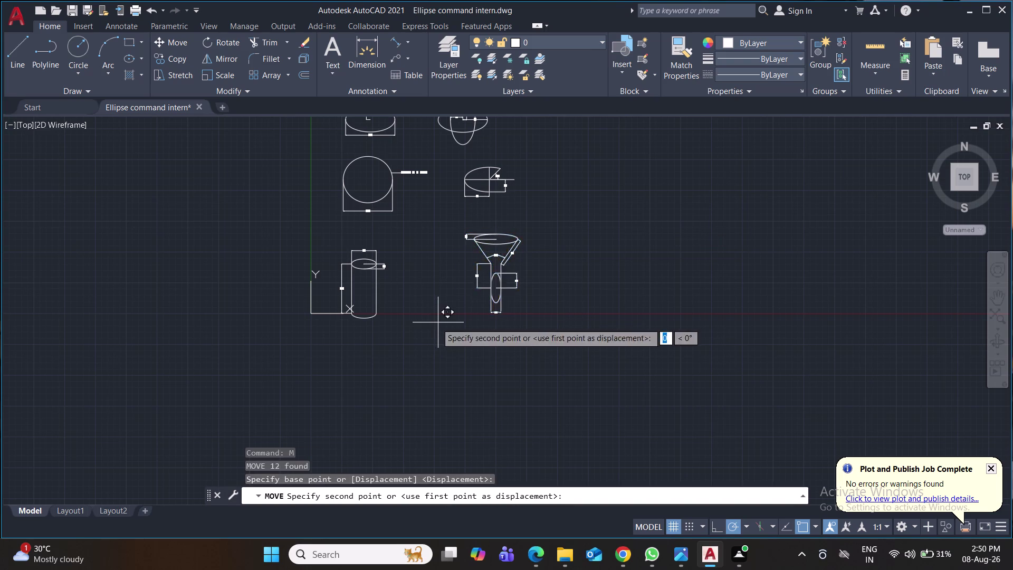
click(412, 325)
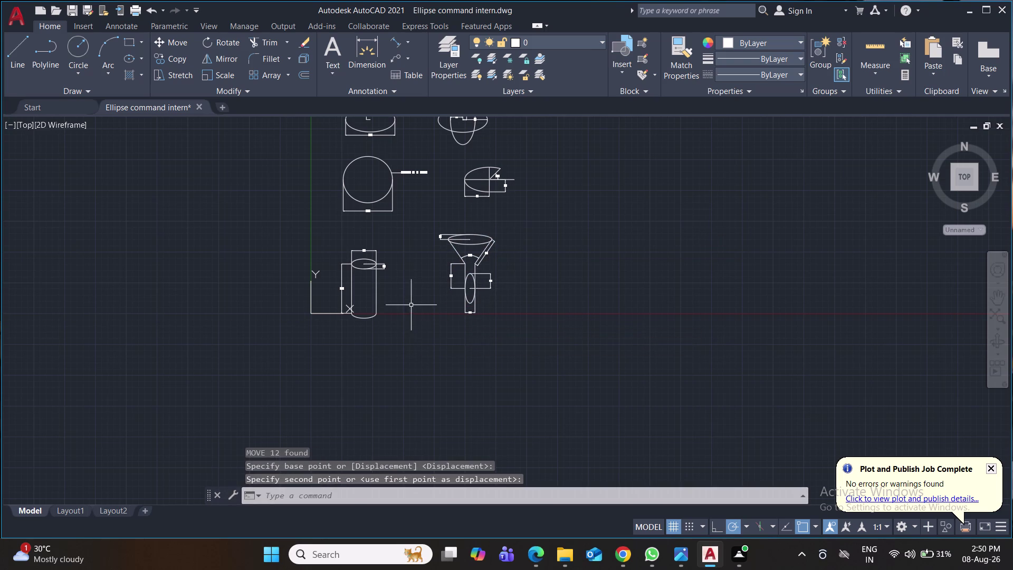
Window-select the cylinder drawing and move it slightly upward.
click(406, 244)
click(335, 319)
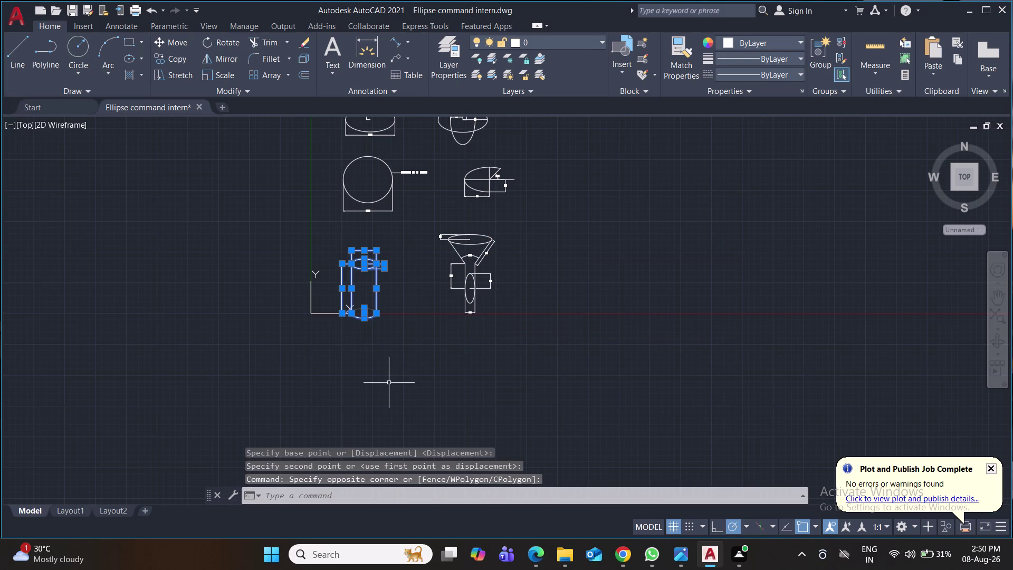
key(m)
key(Return)
click(402, 350)
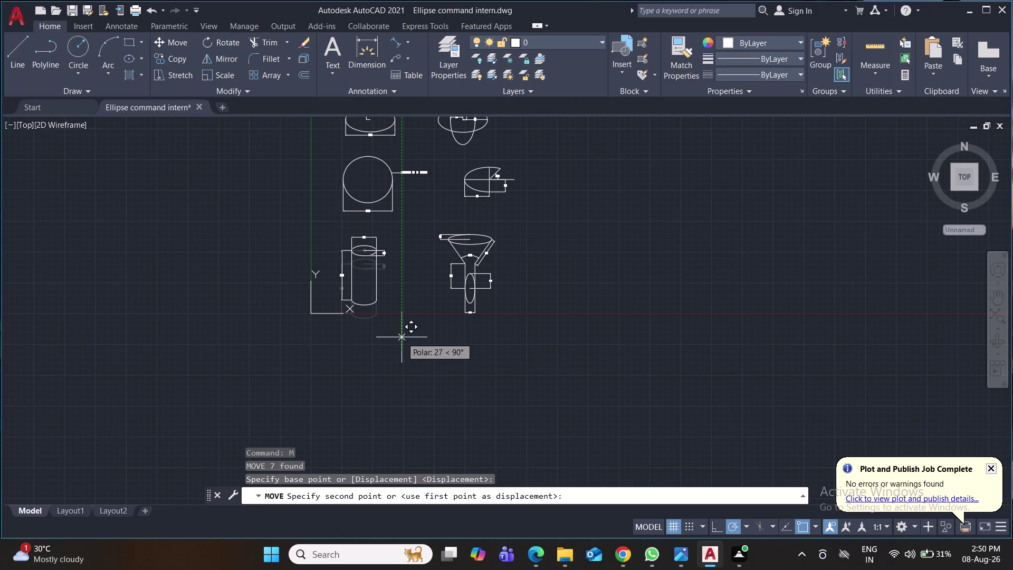
click(401, 334)
Select the right-hand column of drawings and shift it further right.
middle_drag(594, 336, 595, 335)
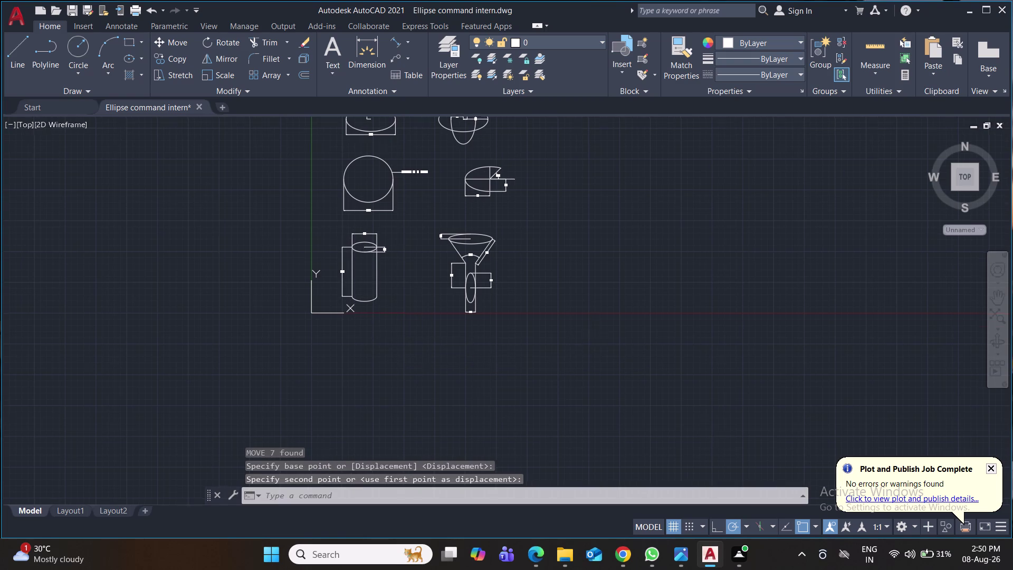
middle_drag(595, 335, 609, 409)
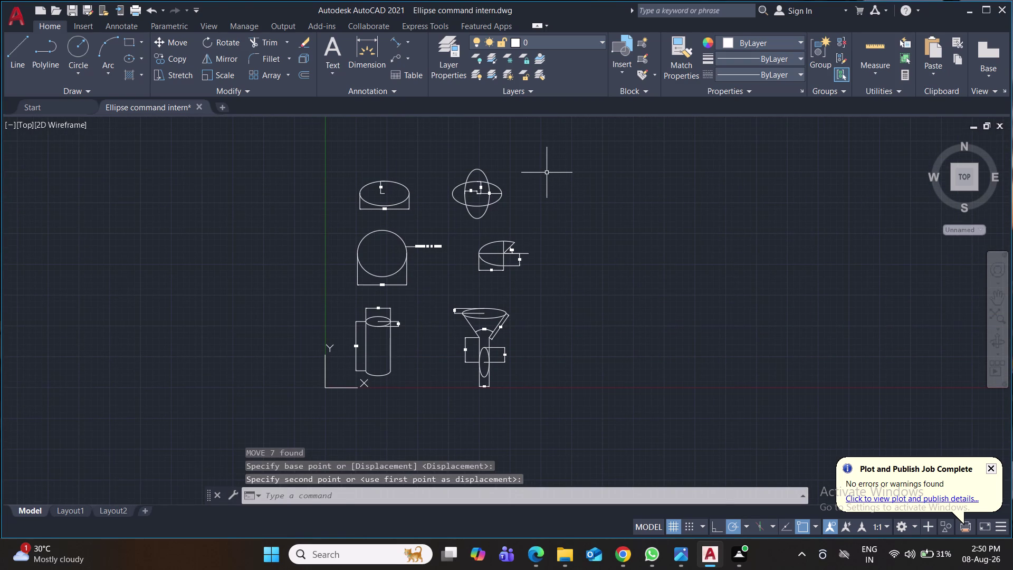
click(545, 172)
click(447, 380)
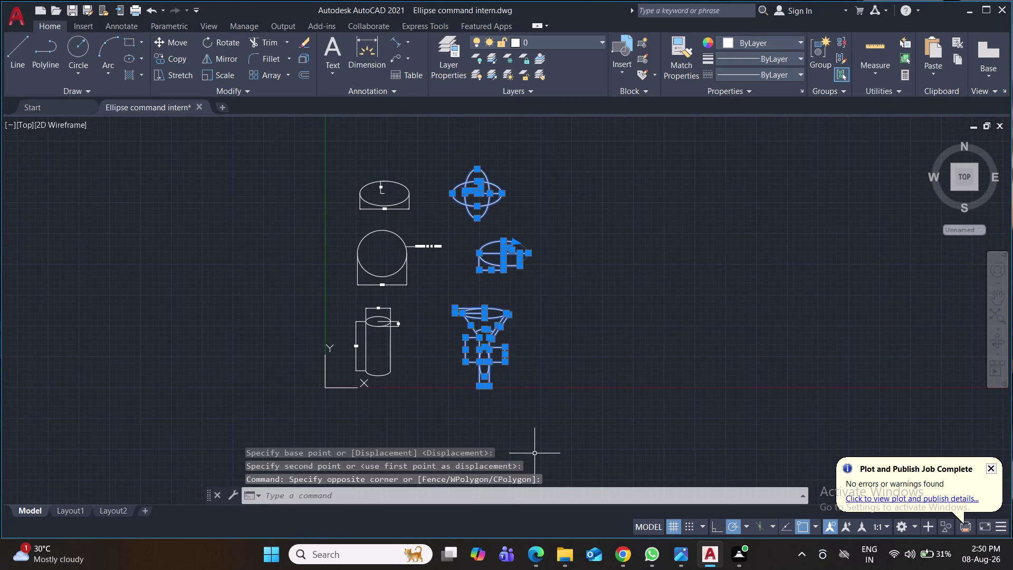
key(m)
key(Return)
click(567, 351)
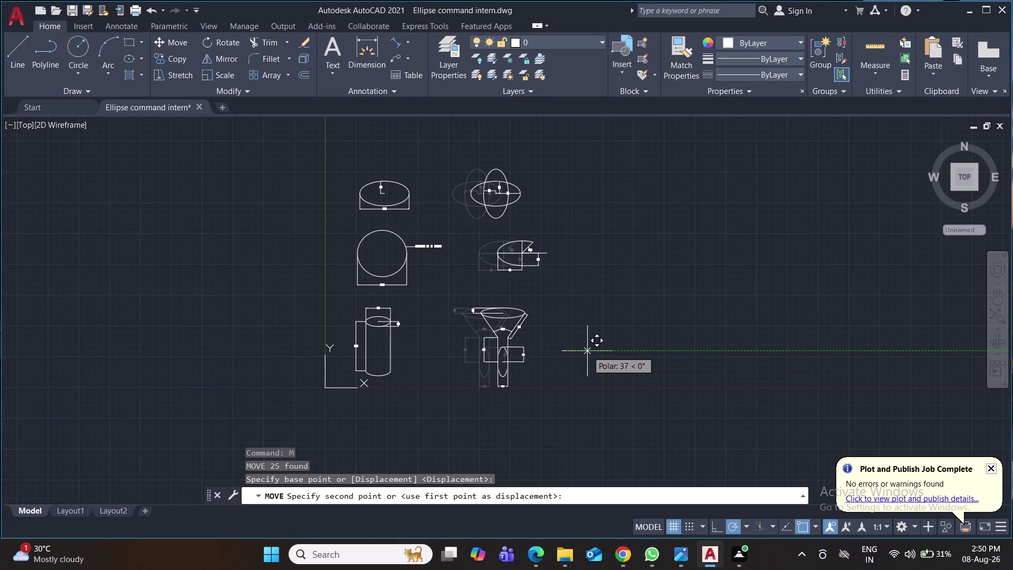
click(600, 351)
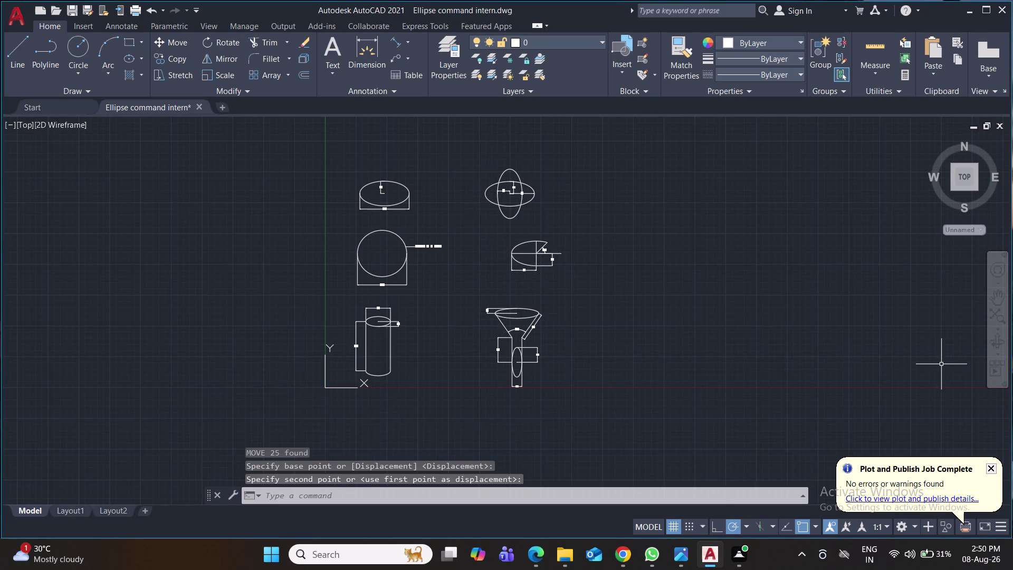
click(1002, 317)
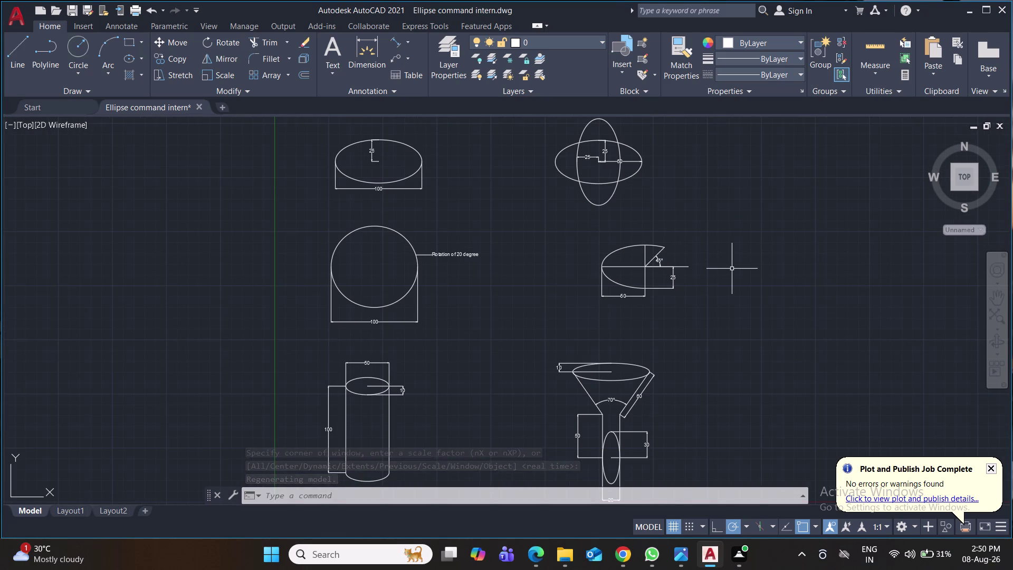
Save the drawing and bring up the Plot dialog with Ctrl+P.
key(ctrl+s)
key(ctrl+s)
key(ctrl+s)
key(ctrl+s)
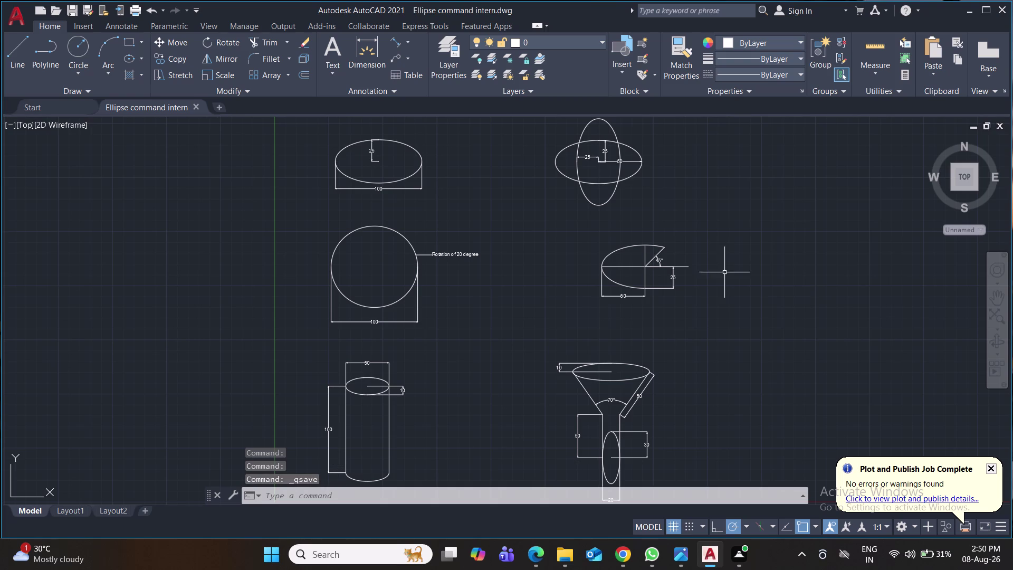
key(ctrl+p)
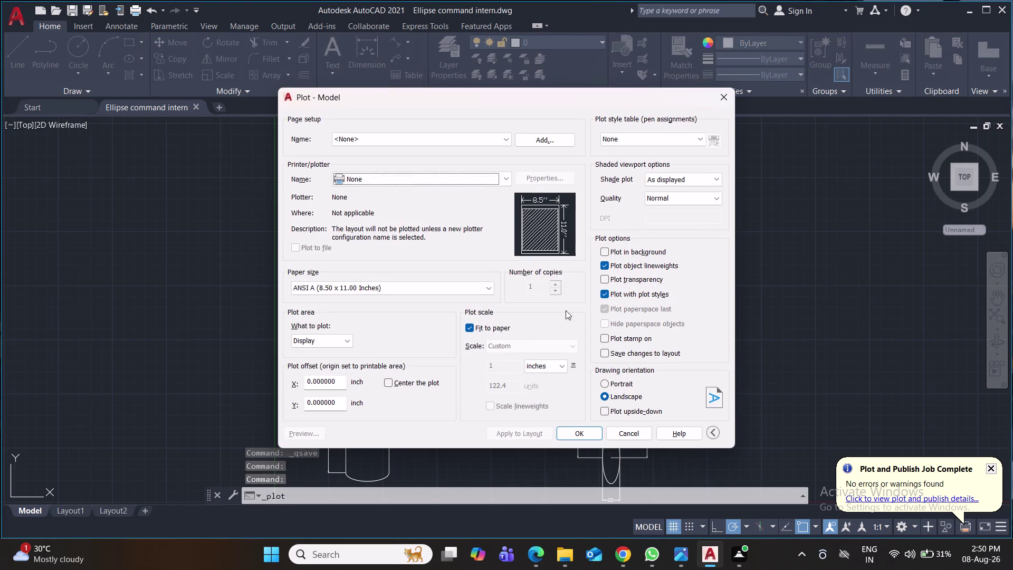
Choose the DWG To PDF.pc3 plotter with ISO full bleed A4 paper.
click(507, 180)
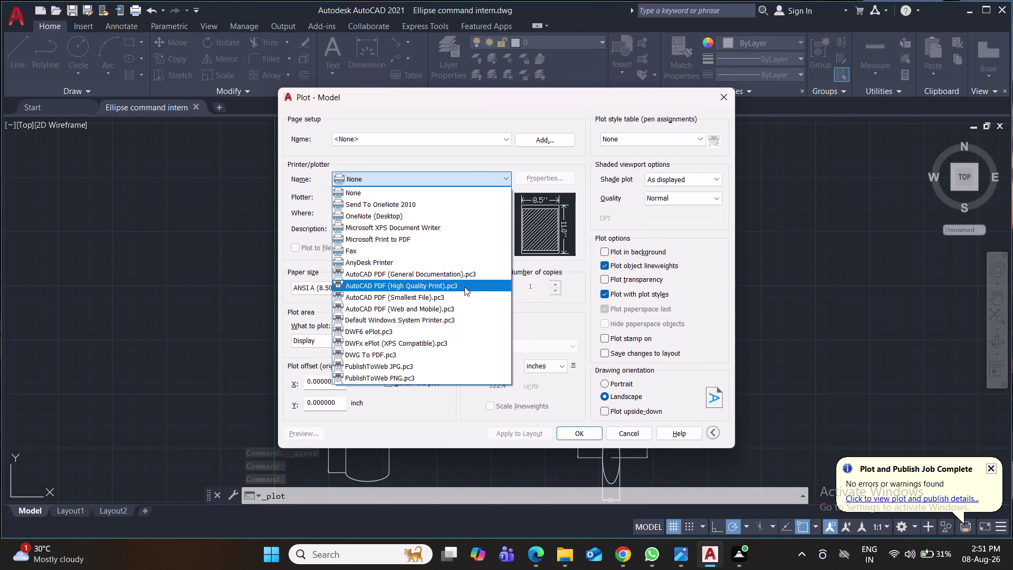
scroll(up, 3)
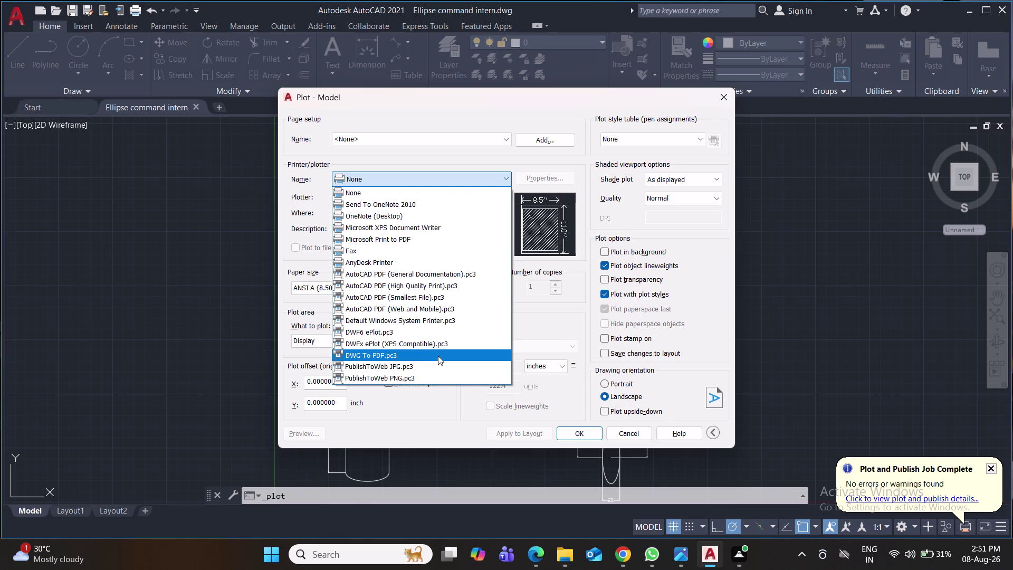
click(425, 354)
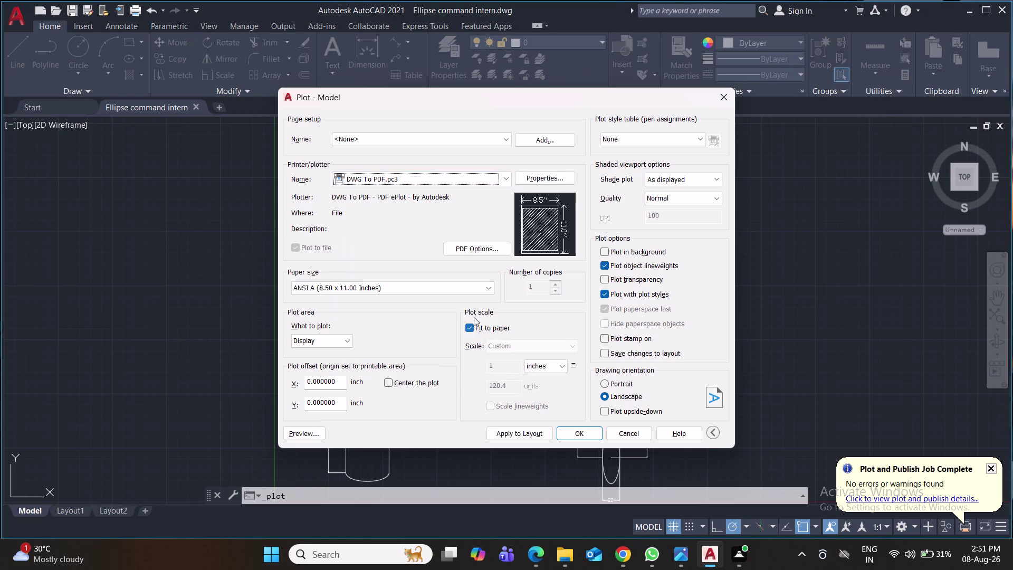
click(489, 290)
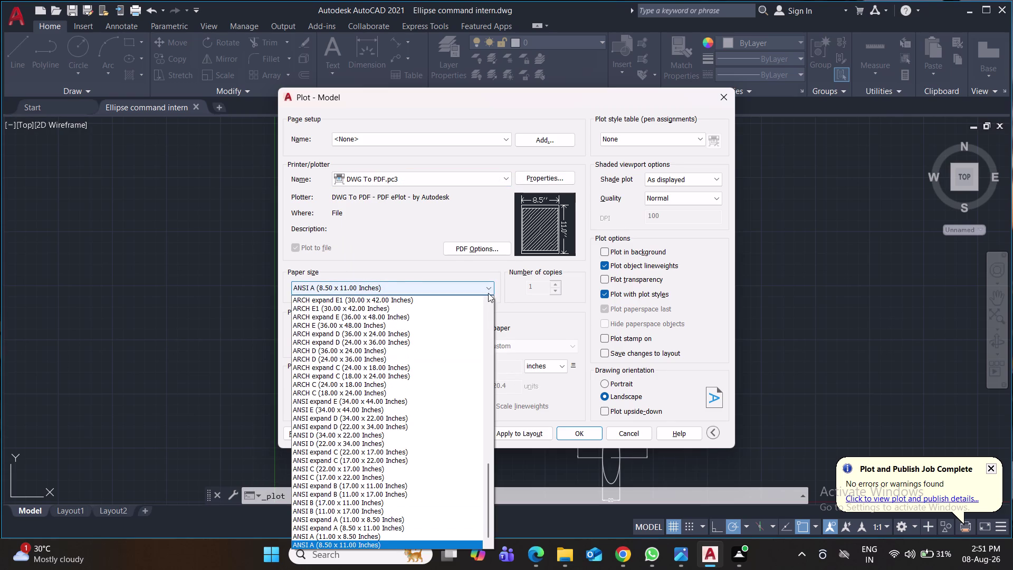
scroll(up, 3)
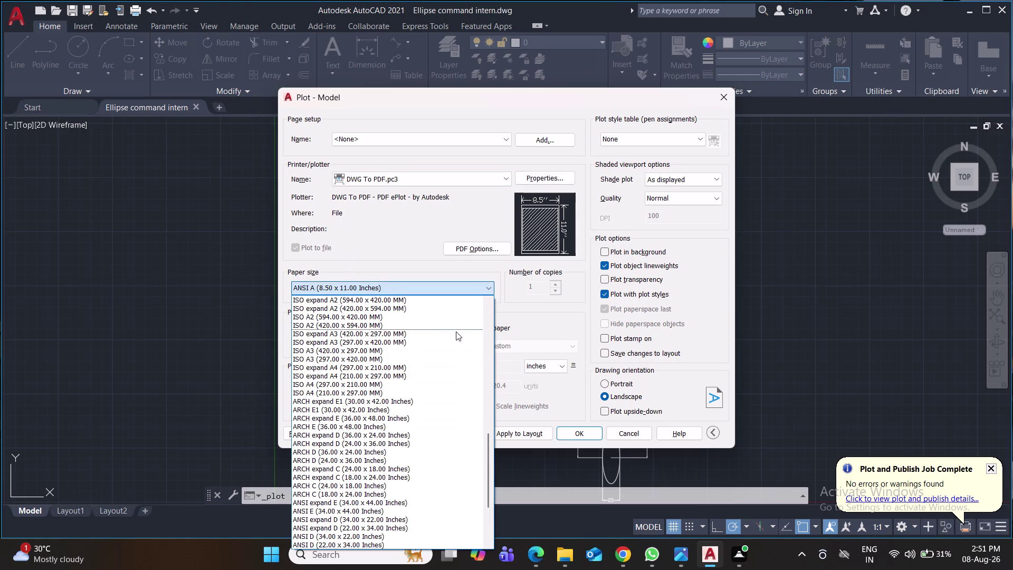
scroll(up, 3)
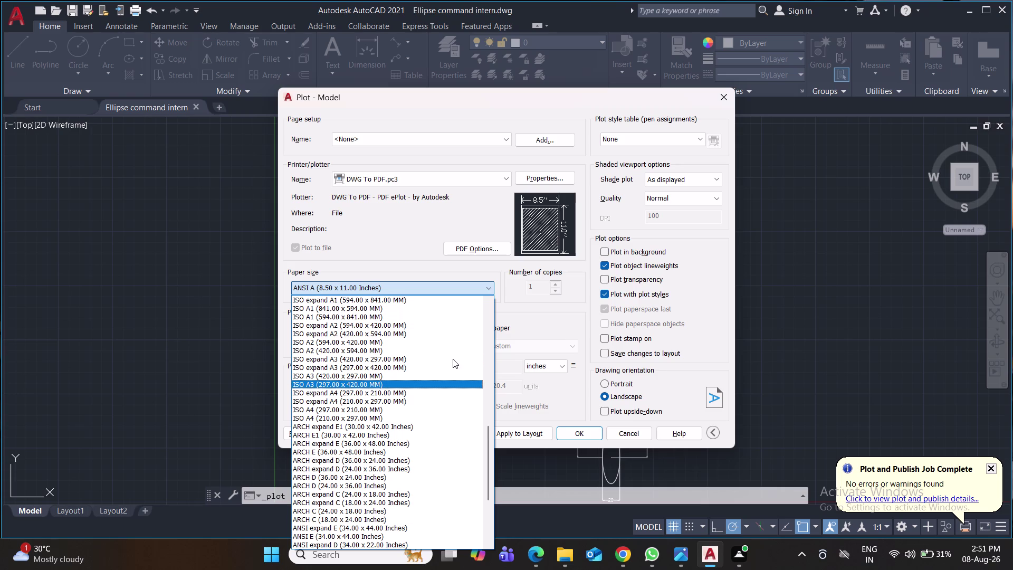
scroll(up, 3)
scroll(up, 3)
scroll(up, 3)
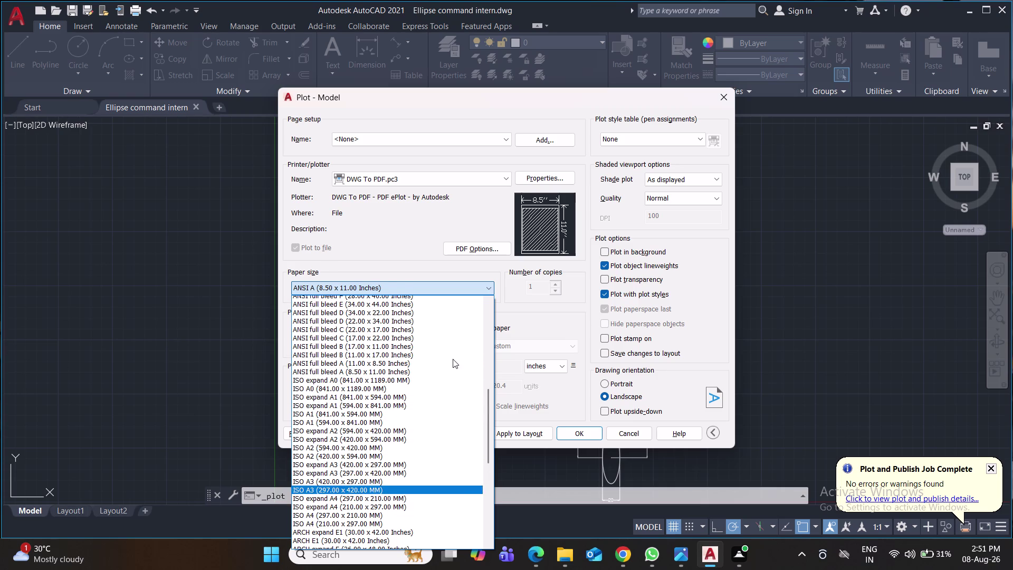
scroll(up, 3)
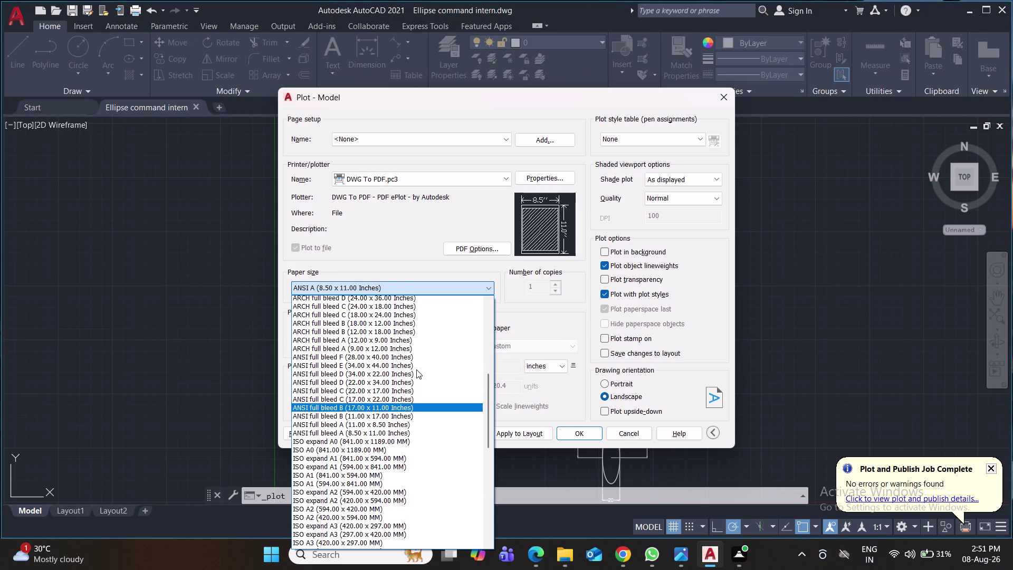
scroll(up, 3)
scroll(up, 3)
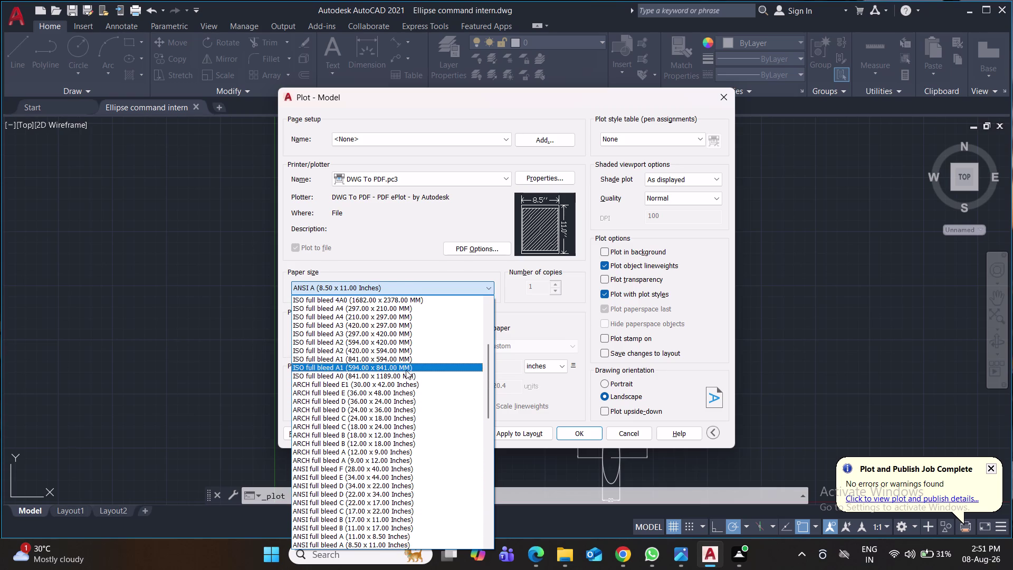
scroll(up, 3)
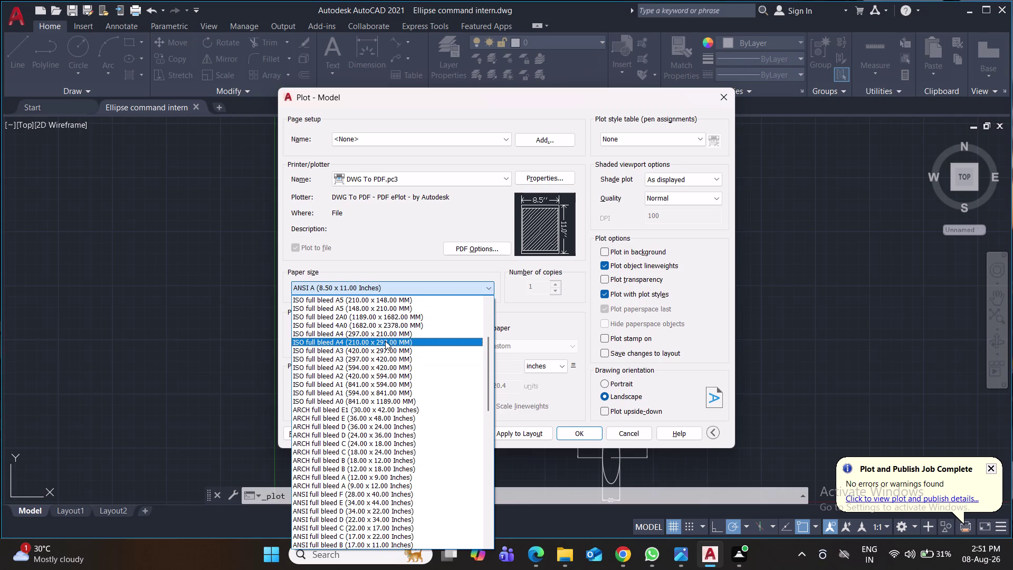
click(386, 340)
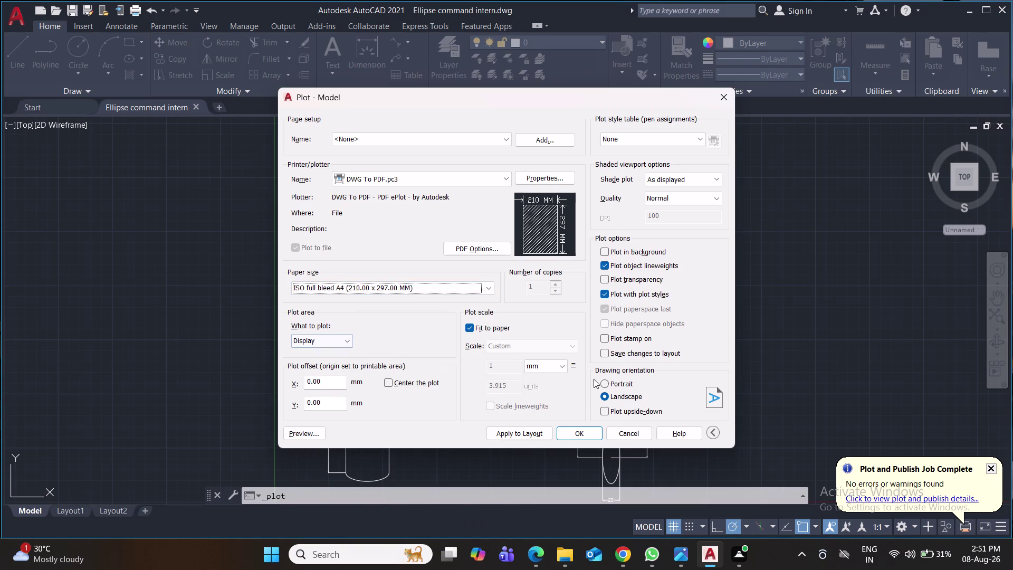
Set Portrait orientation and plot a picked Window area.
click(608, 381)
click(351, 339)
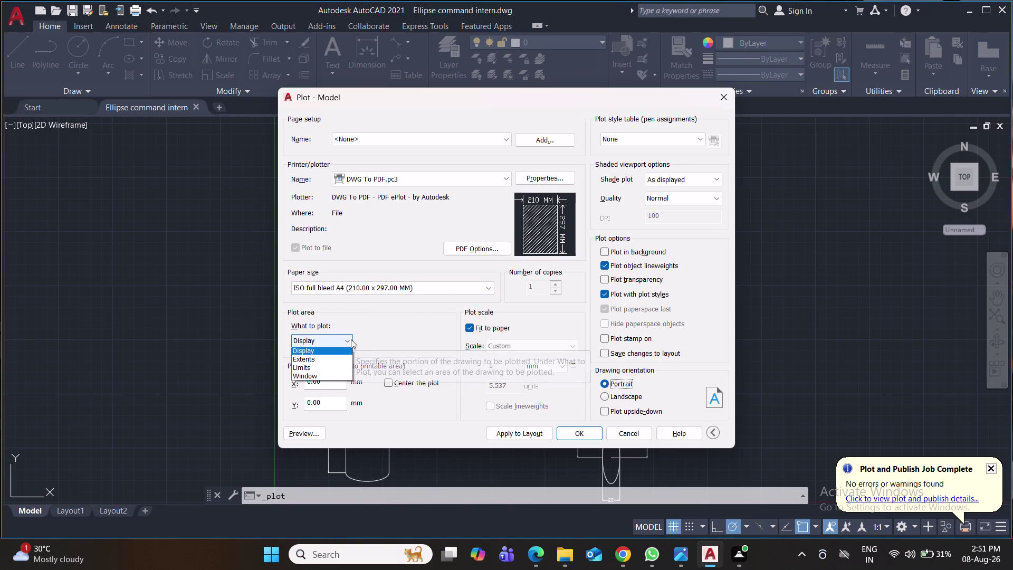
click(338, 378)
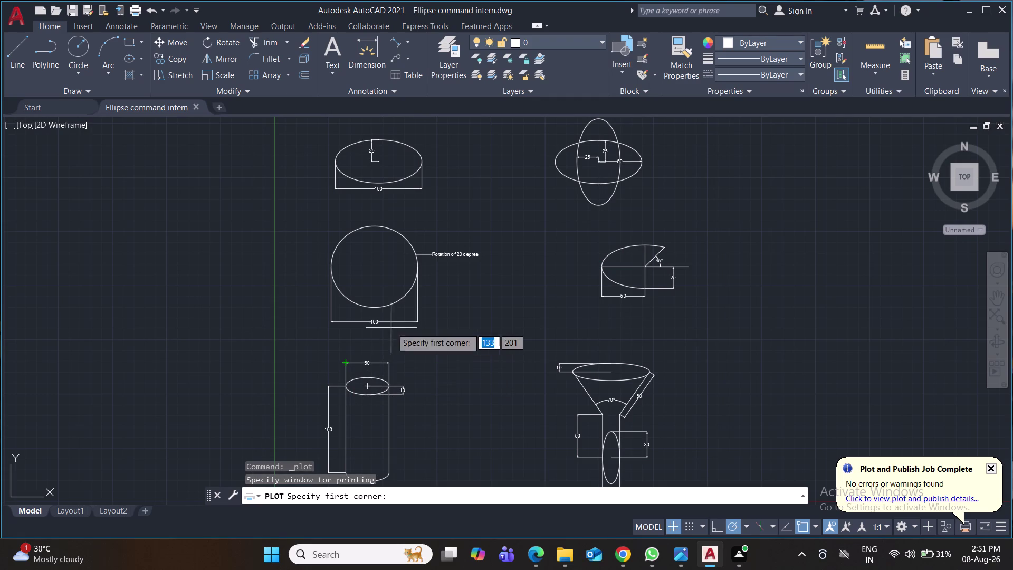
Window the left column of drawings and plot it to a PDF in the intership folder.
scroll(down, 3)
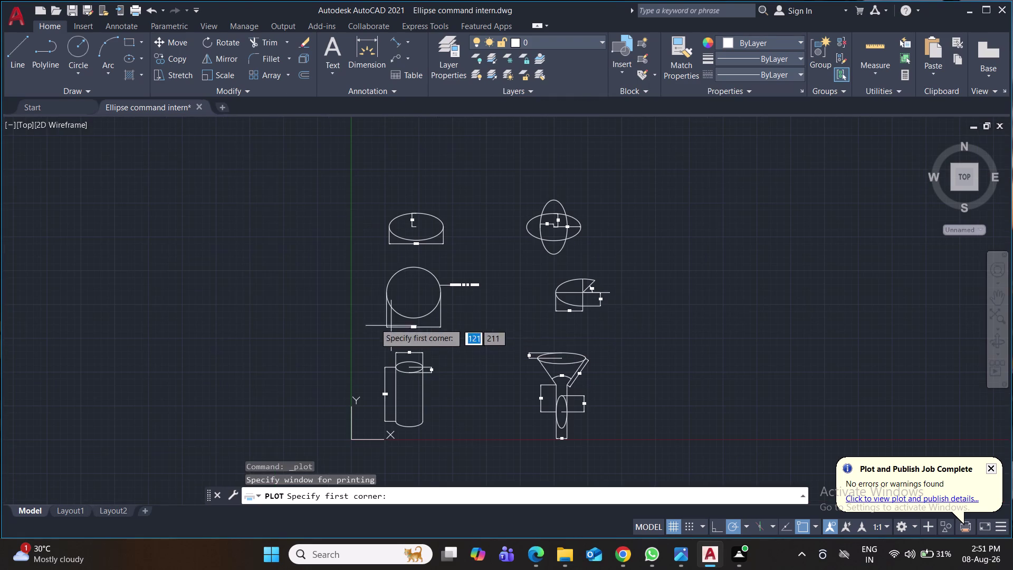
click(365, 186)
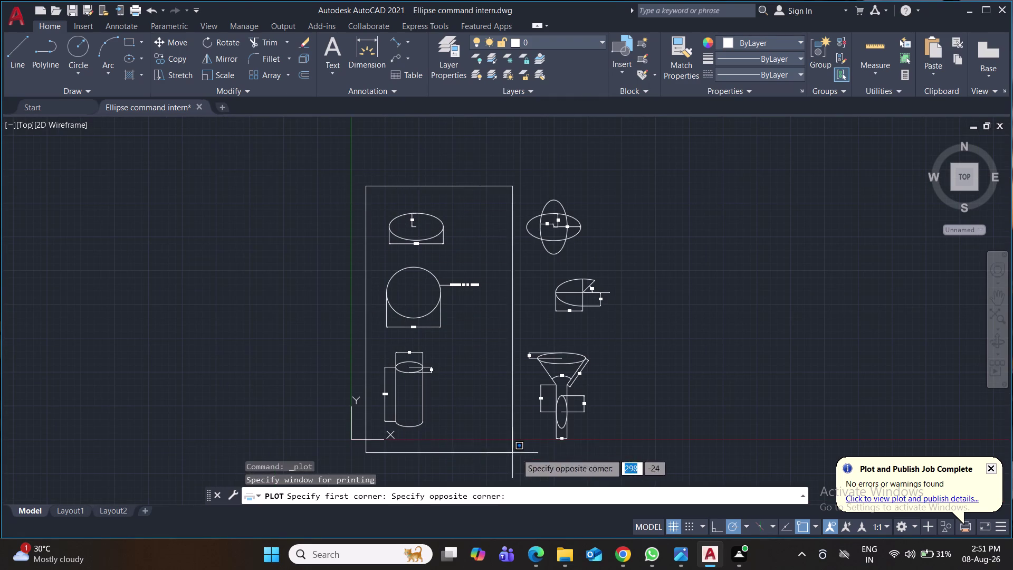
click(620, 449)
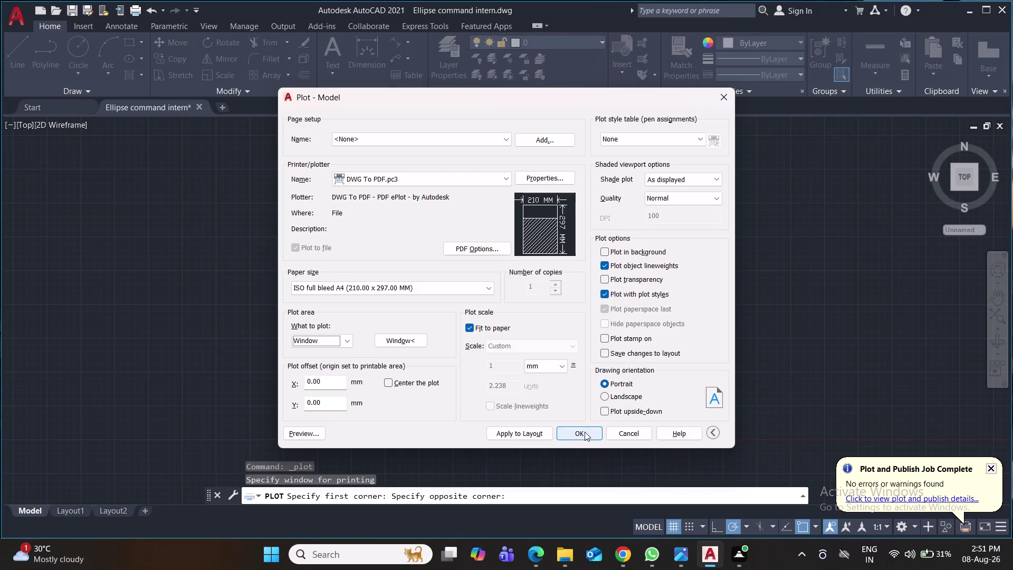
click(584, 432)
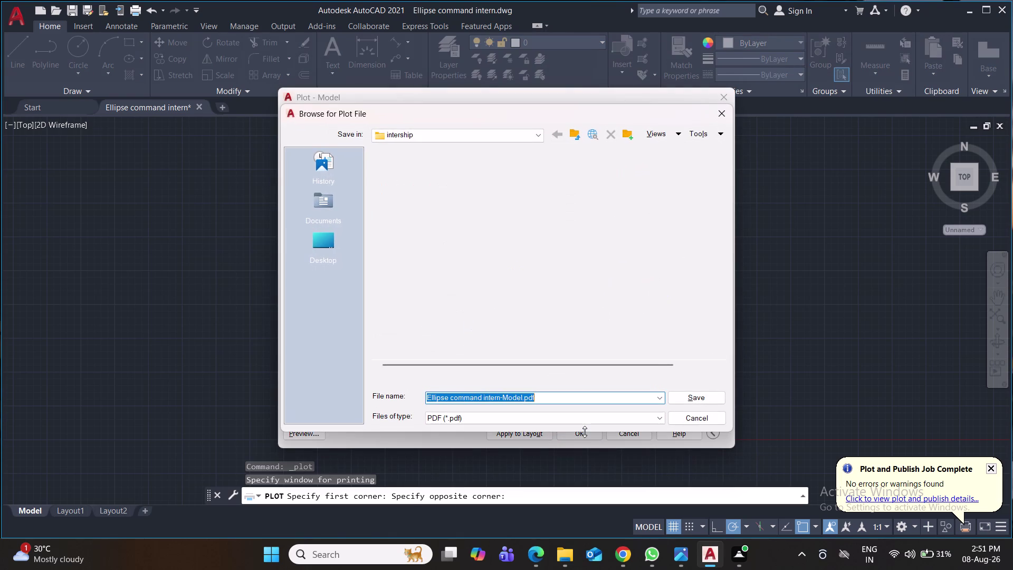
click(682, 399)
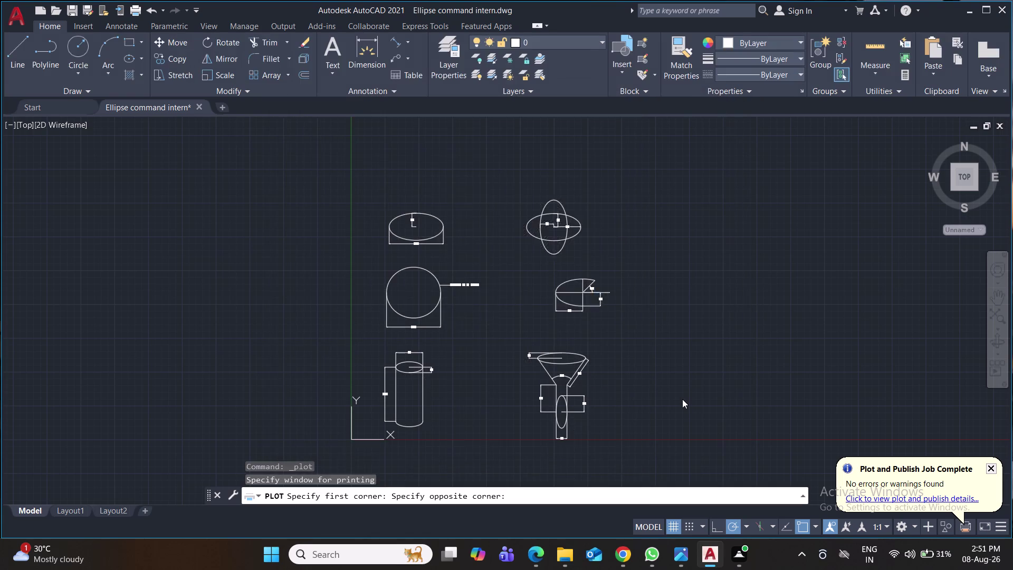